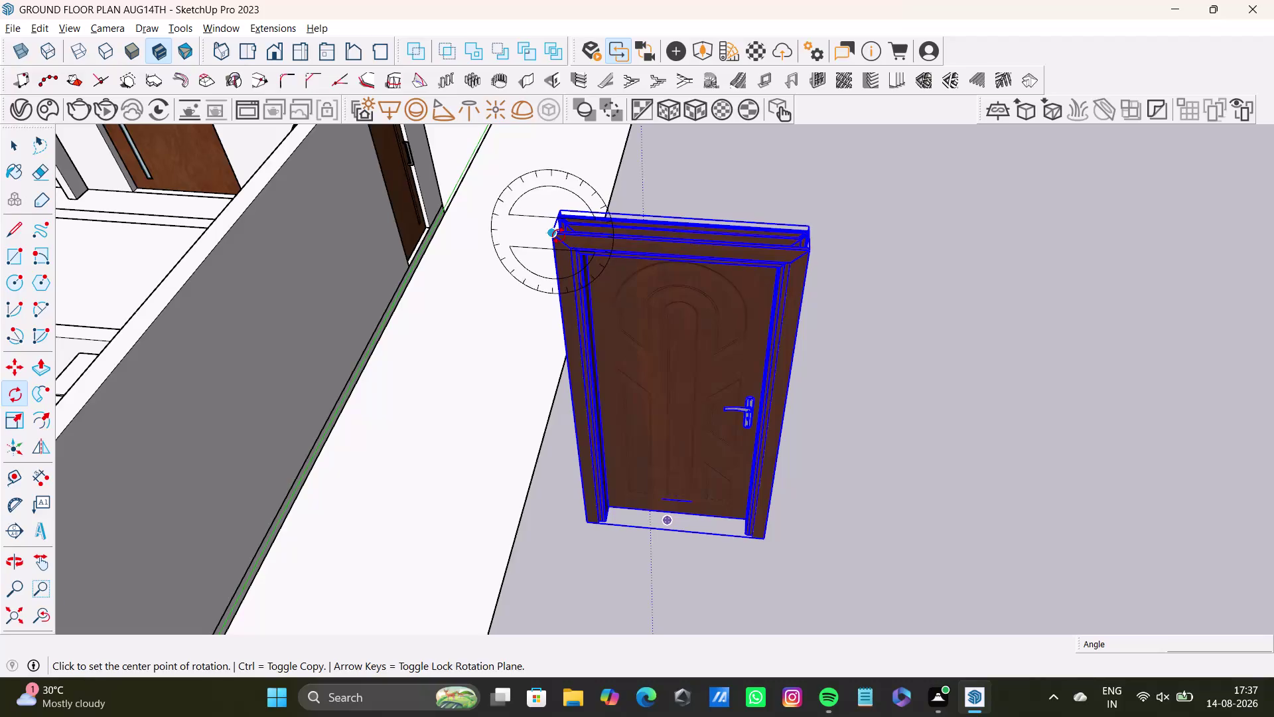
Rotate the wooden door about its corner on a flat plane to a new facing.
key(Up)
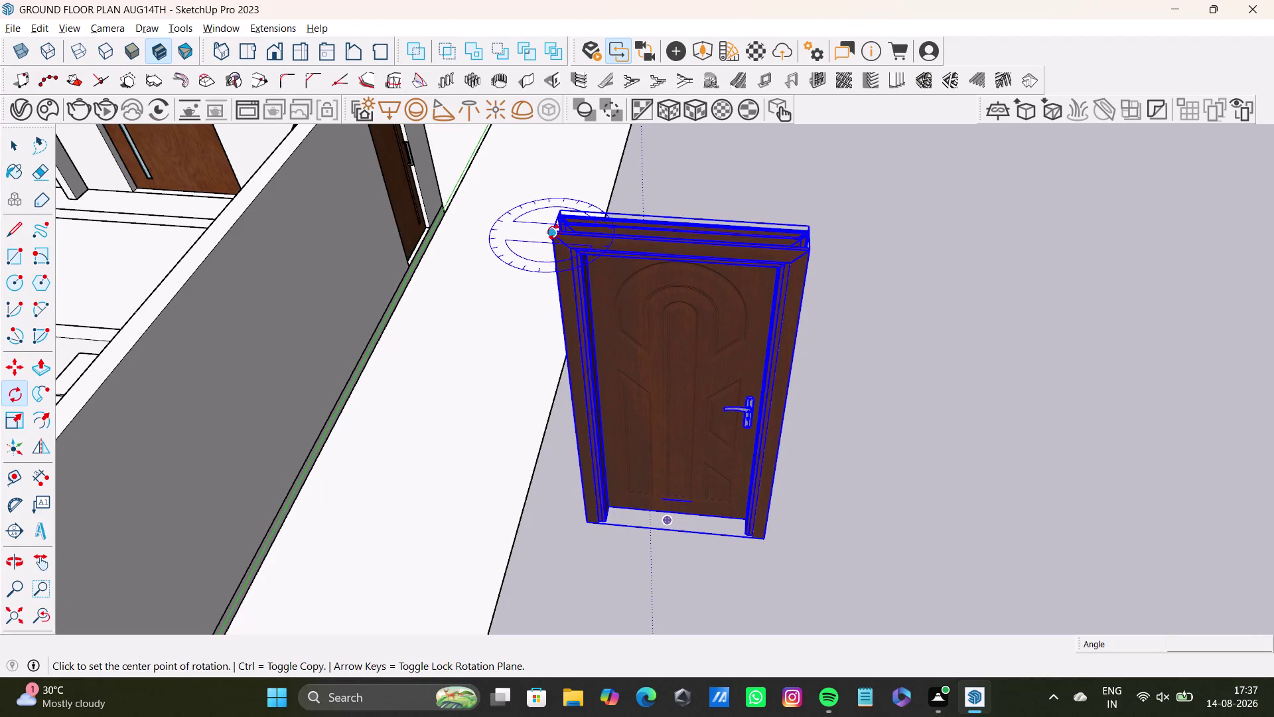
click(554, 232)
click(808, 247)
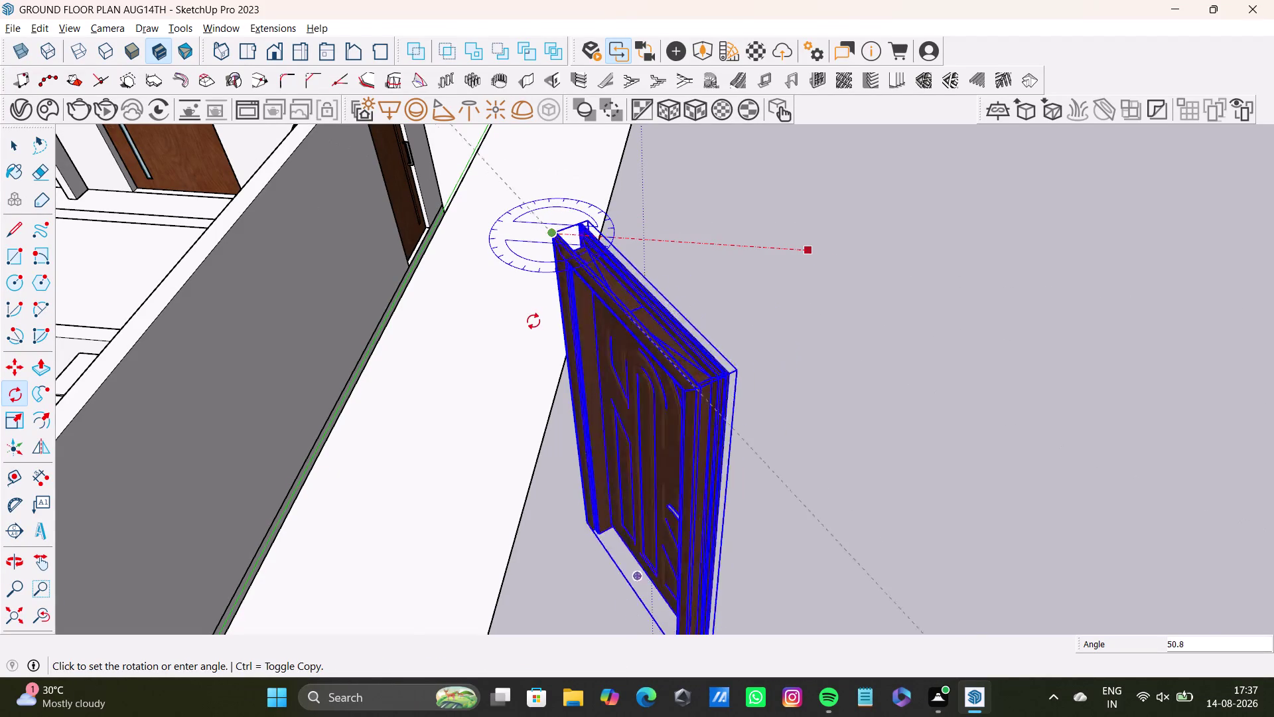
click(523, 321)
key(space)
Move the door so it stands just outside the house's front wall.
scroll(down, 3)
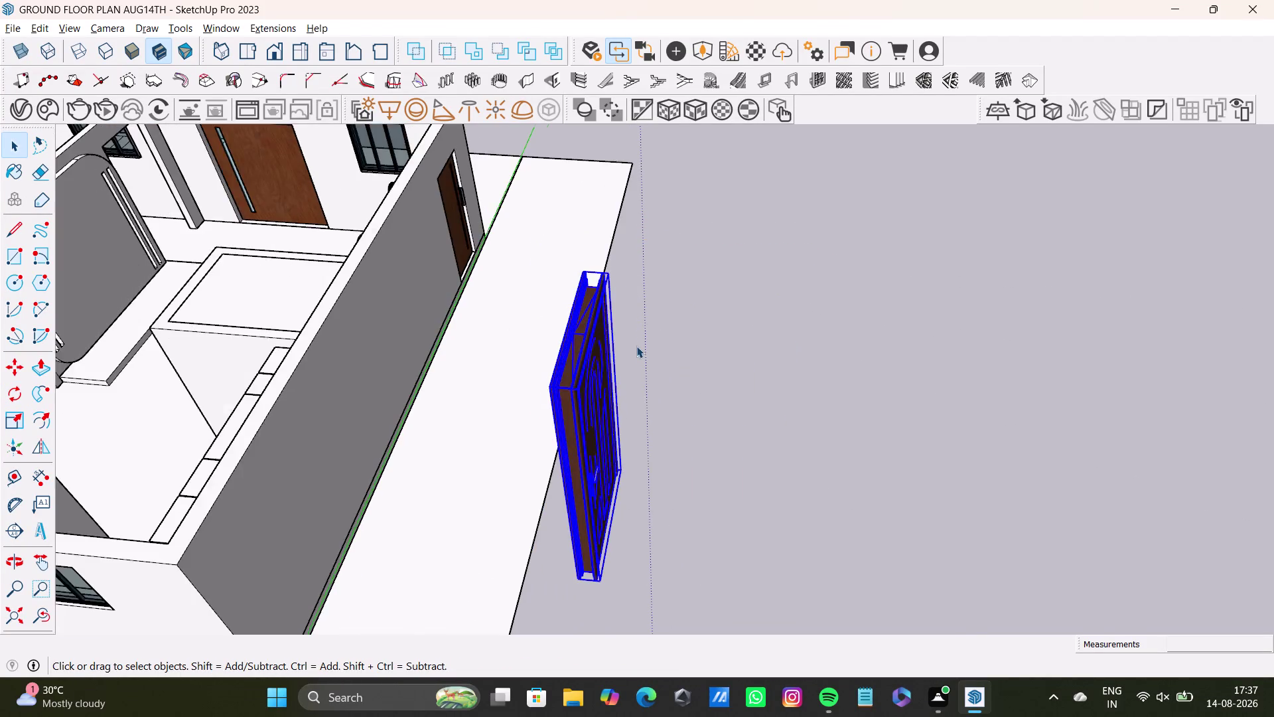
scroll(down, 3)
middle_drag(671, 376, 745, 336)
middle_drag(743, 355, 432, 319)
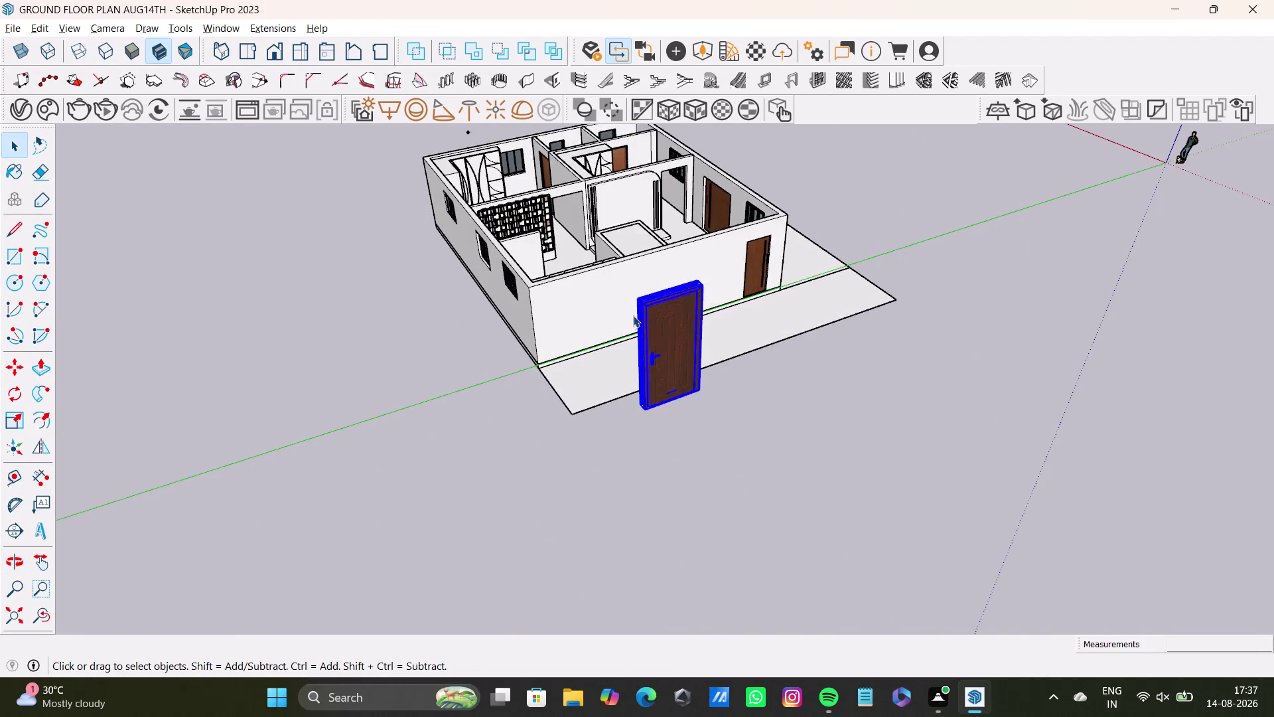
scroll(up, 3)
middle_drag(748, 340, 641, 385)
key(m)
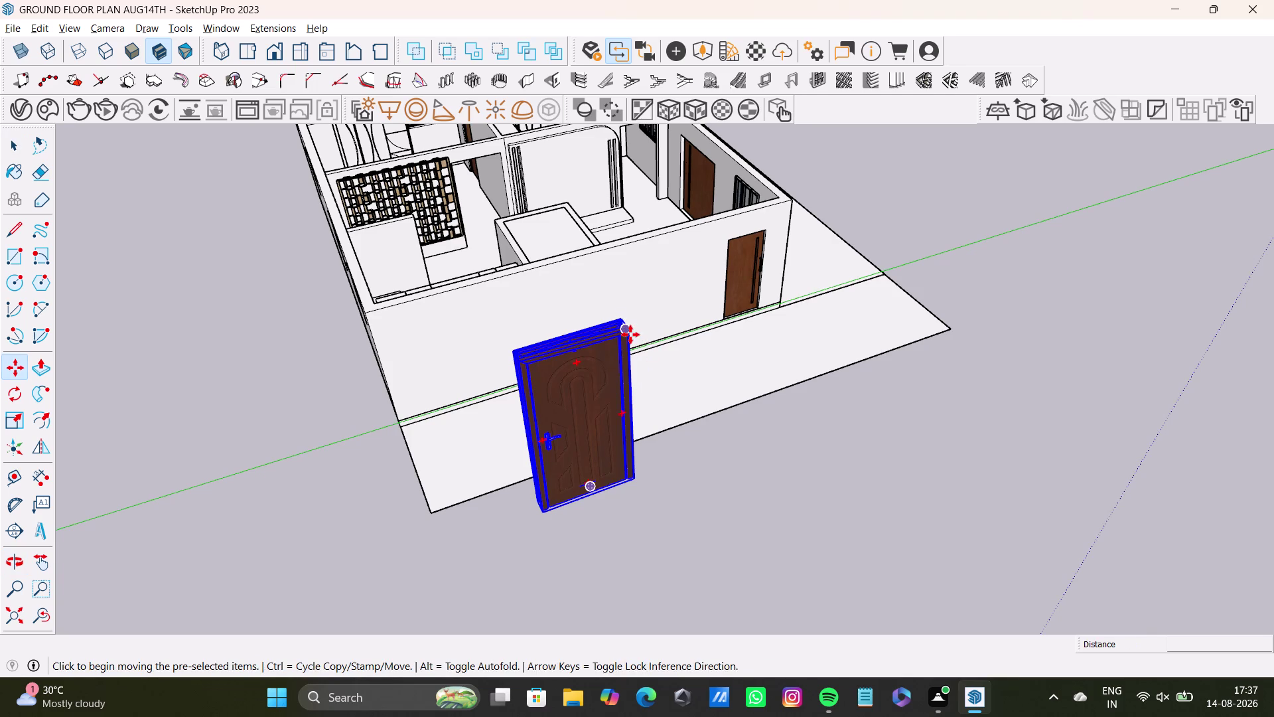
click(631, 334)
drag(631, 330, 590, 312)
Undo the last slide, view the door from the front, and open the component.
key(ctrl+z)
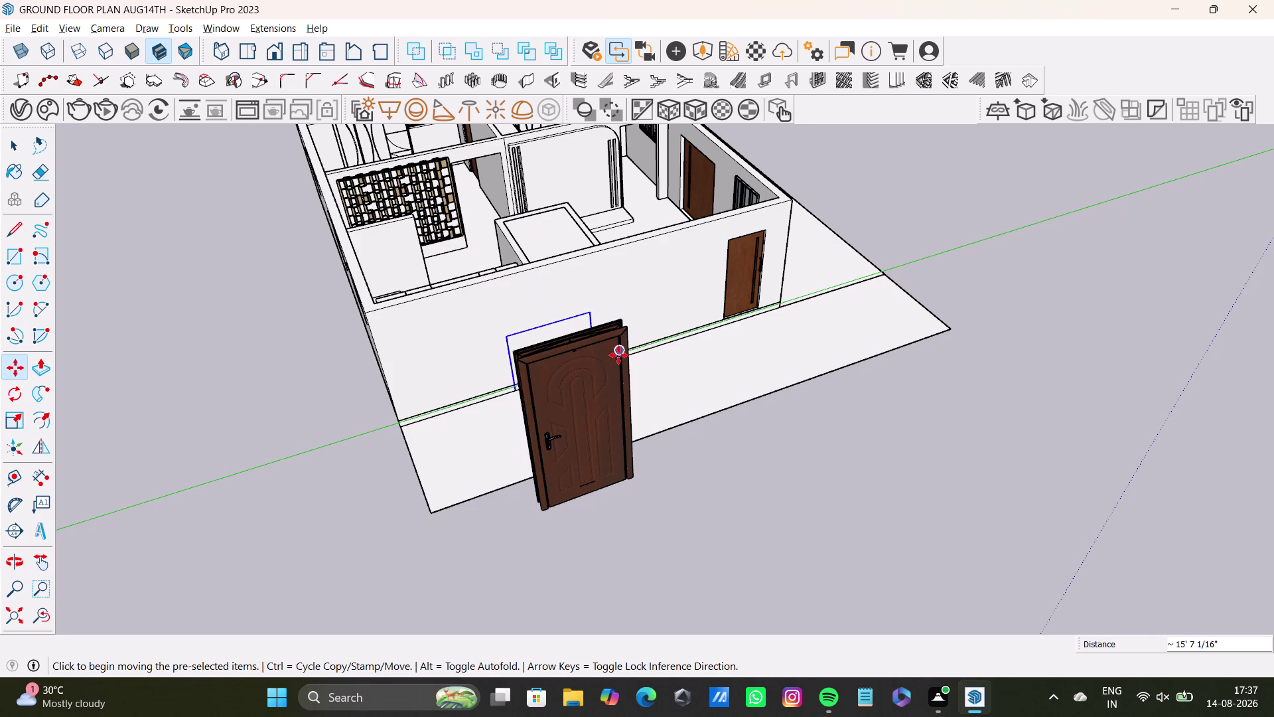
middle_drag(727, 466, 795, 462)
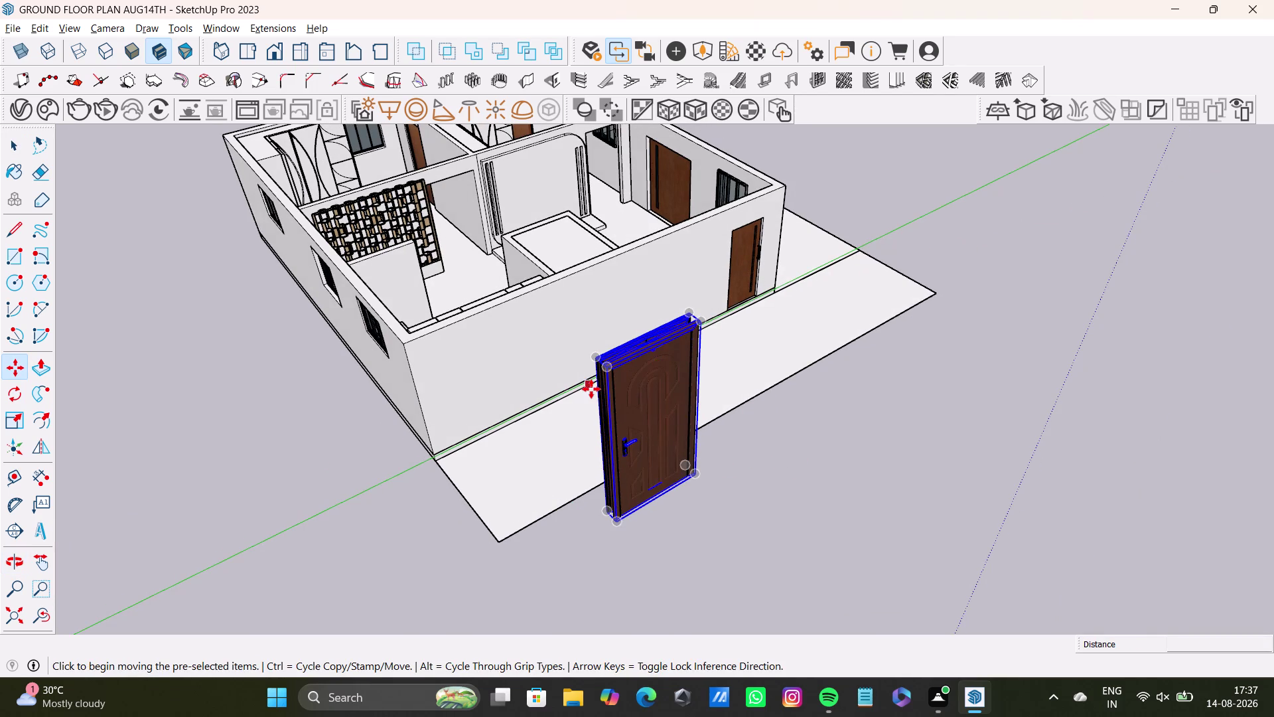
key(space)
double_click(665, 416)
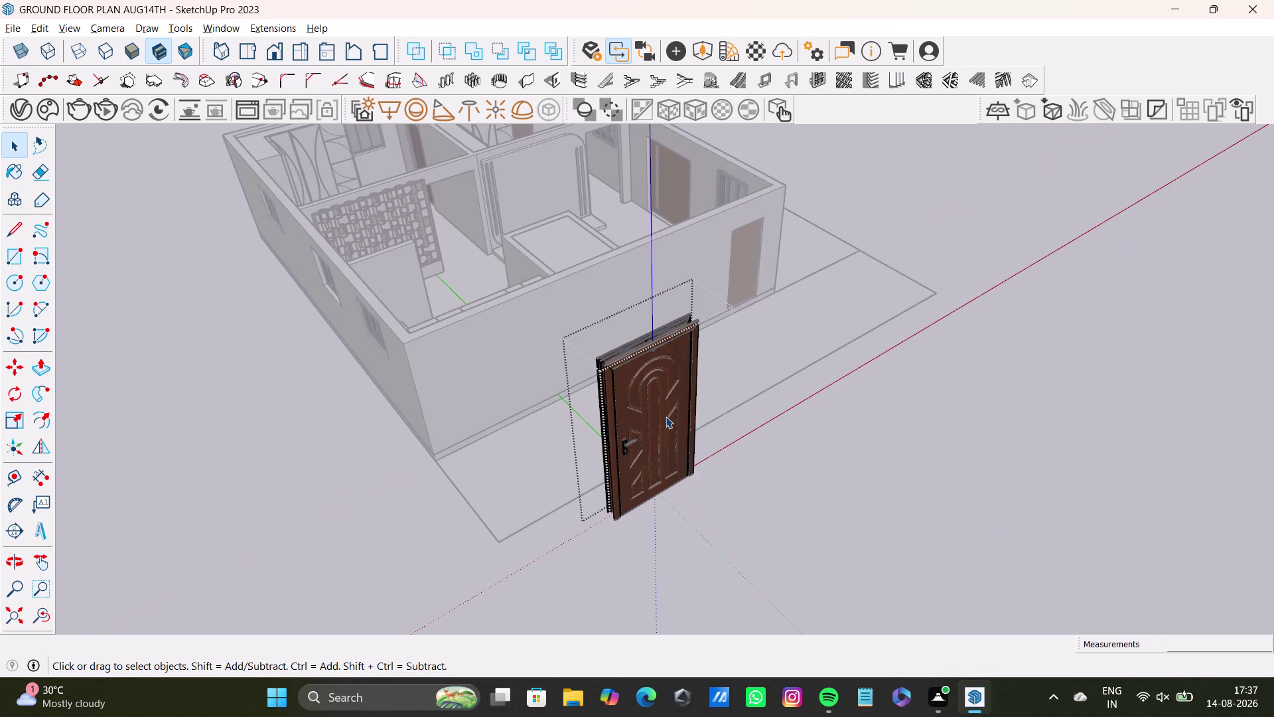
Exit the door component and select the whole door.
click(666, 416)
click(900, 433)
key(space)
middle_drag(670, 412, 729, 432)
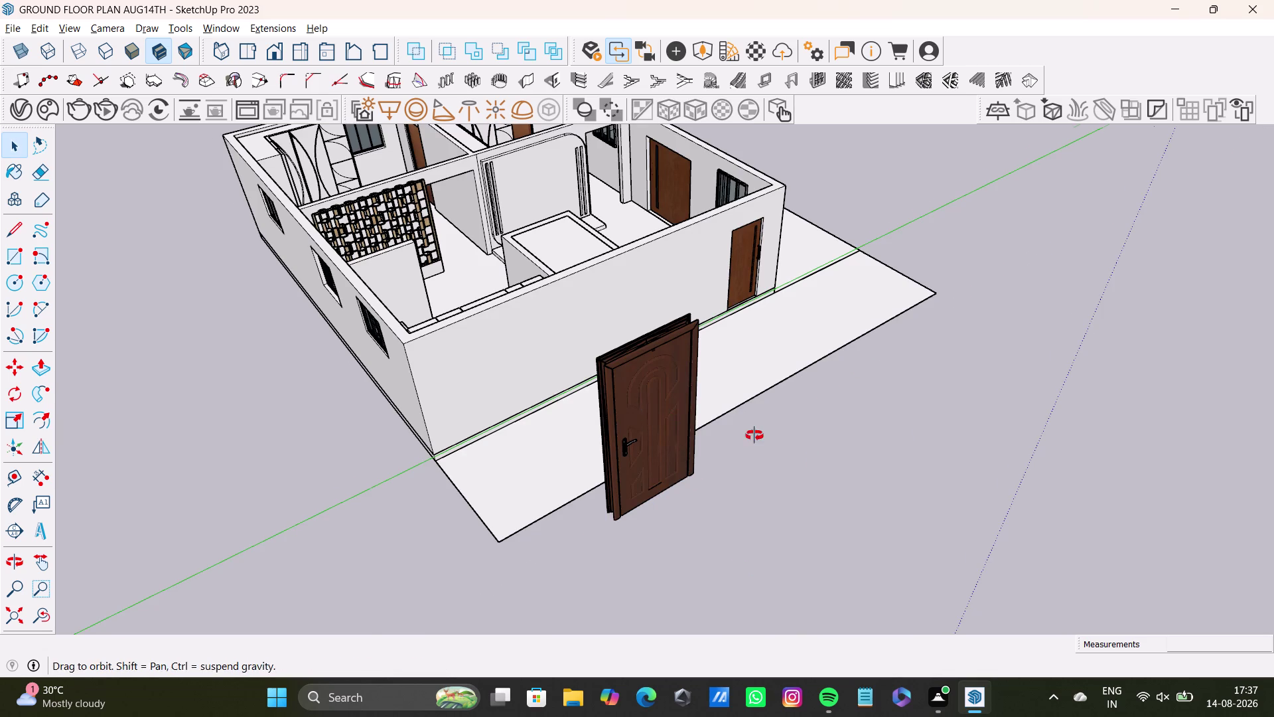
middle_drag(730, 431, 755, 435)
drag(700, 358, 769, 514)
click(747, 462)
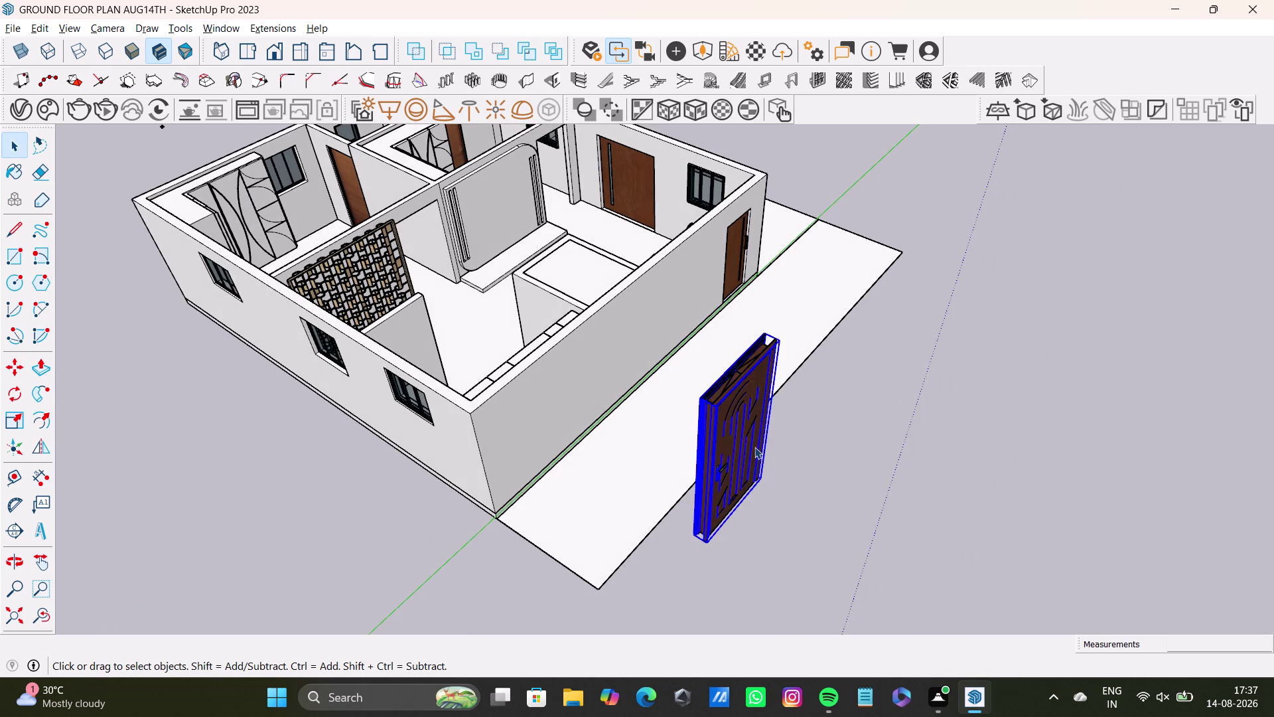
Copy the door into the interior opening beside the curved feature wall.
key(m)
middle_drag(805, 449, 580, 464)
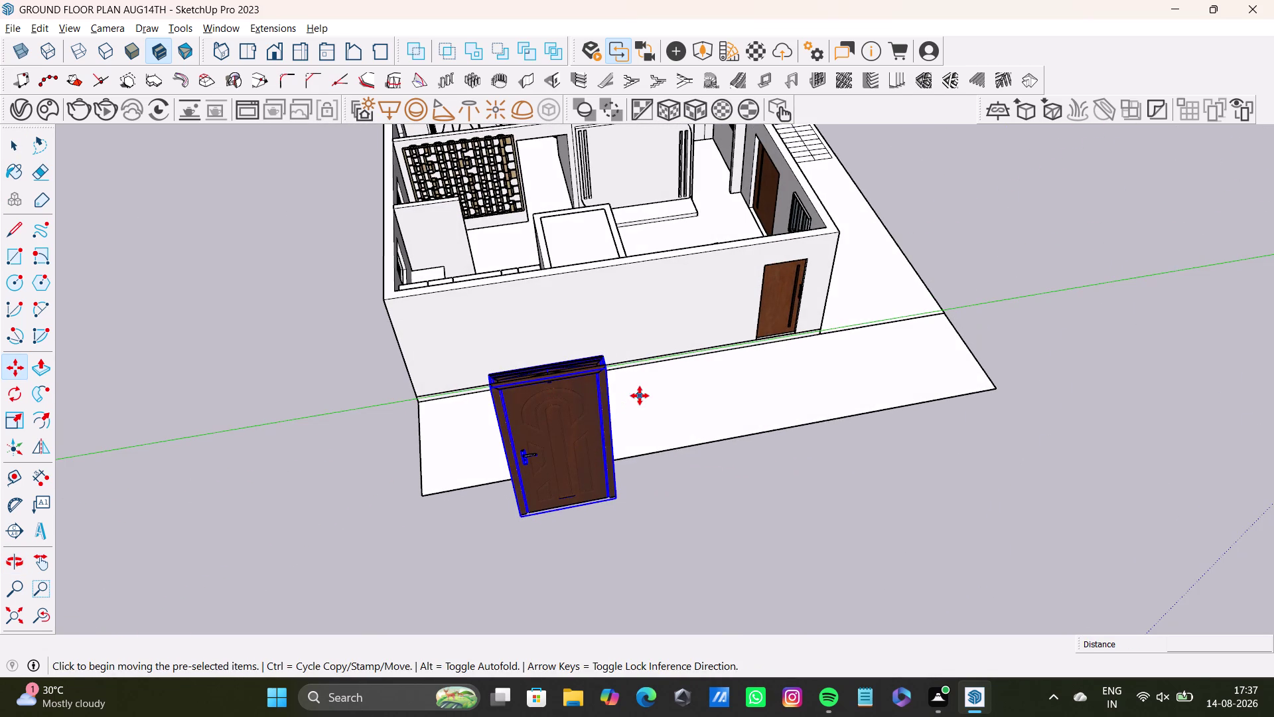
click(610, 371)
scroll(up, 3)
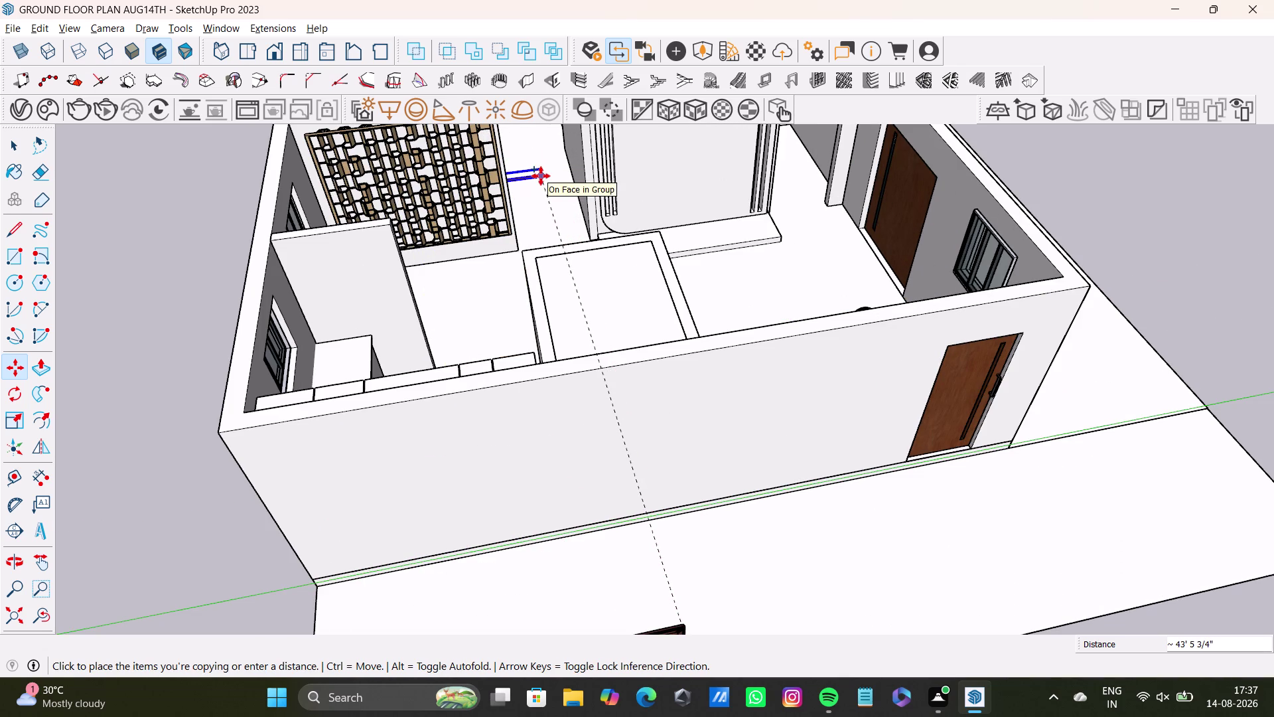
scroll(down, 3)
middle_drag(580, 199, 621, 430)
scroll(up, 3)
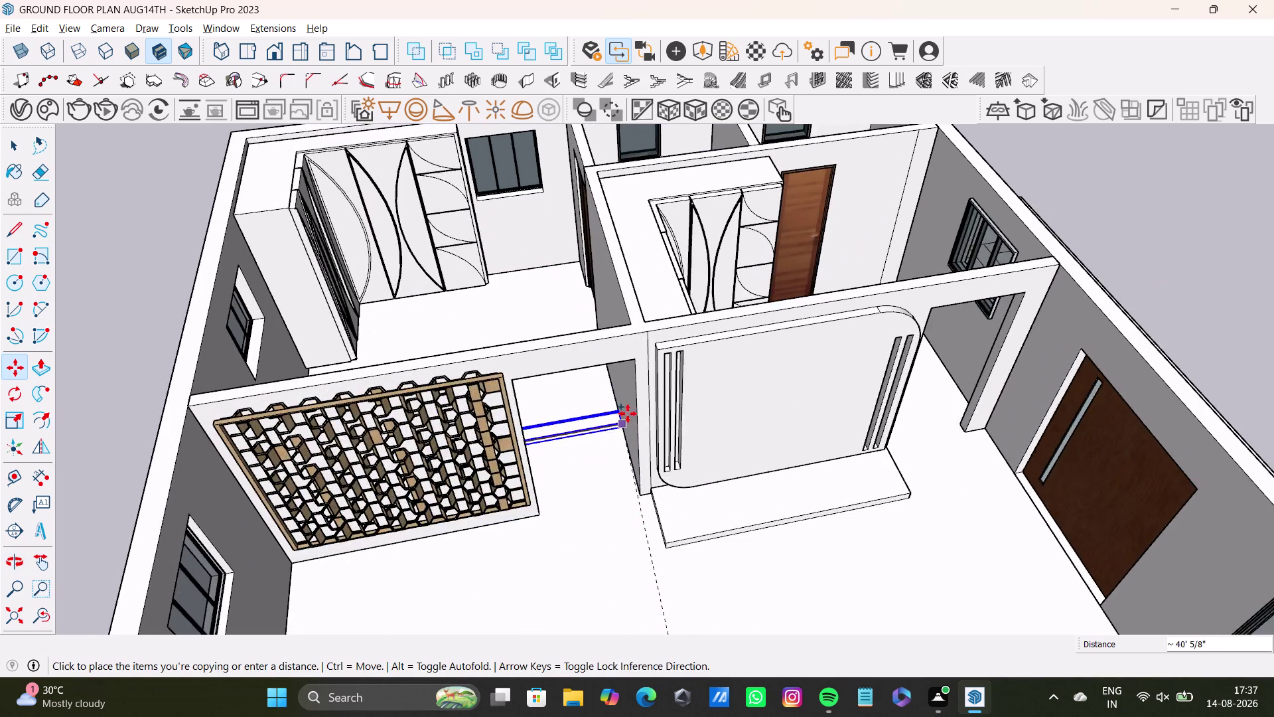
scroll(up, 3)
middle_drag(639, 366, 631, 262)
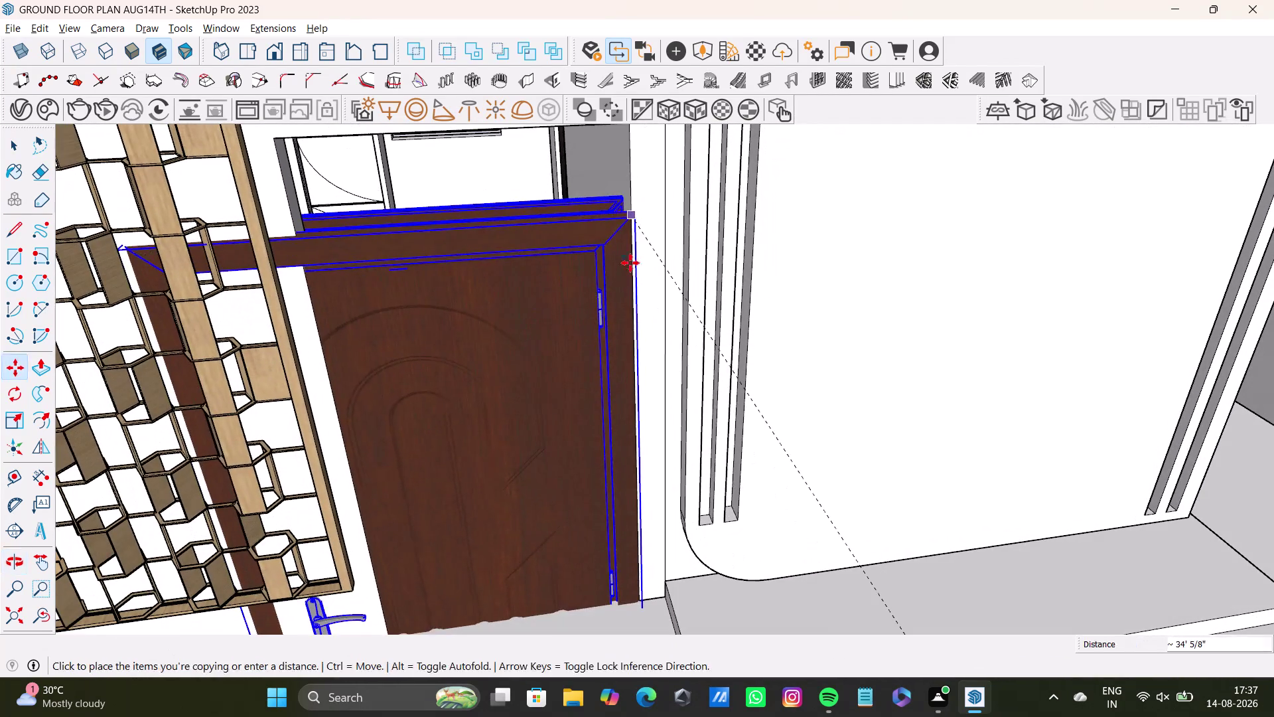
scroll(down, 3)
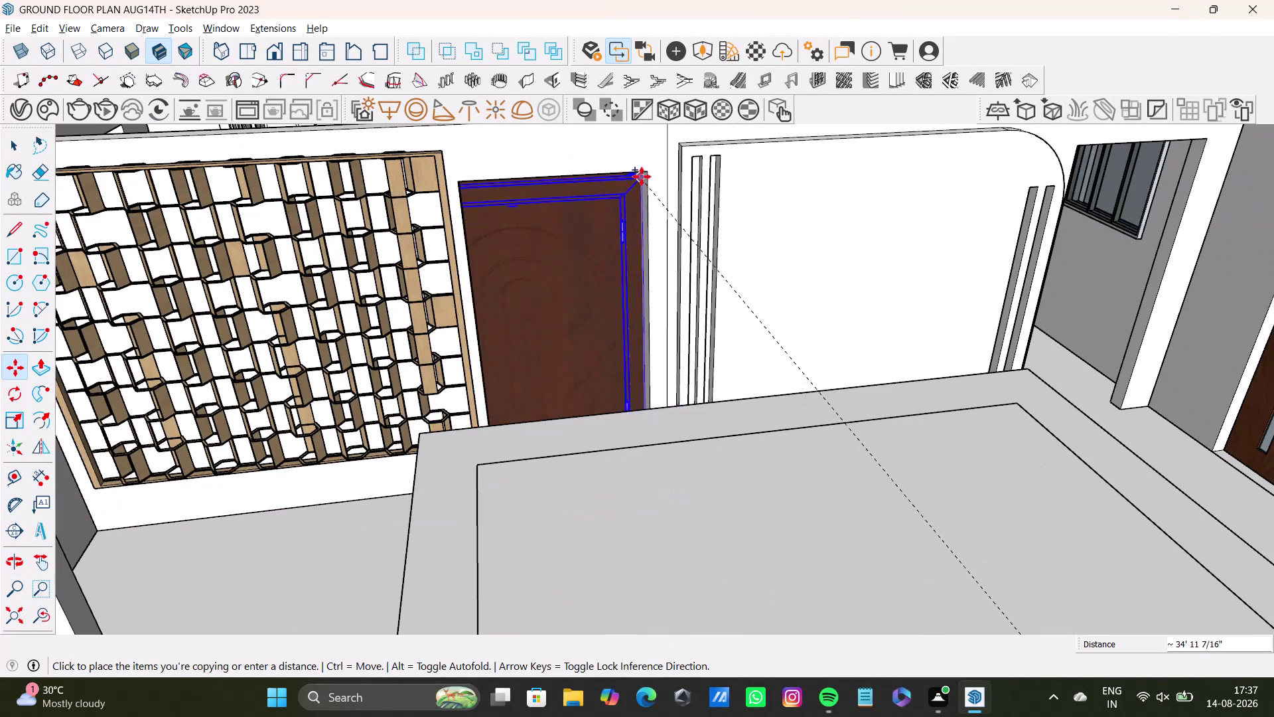
click(645, 175)
middle_drag(677, 278, 627, 363)
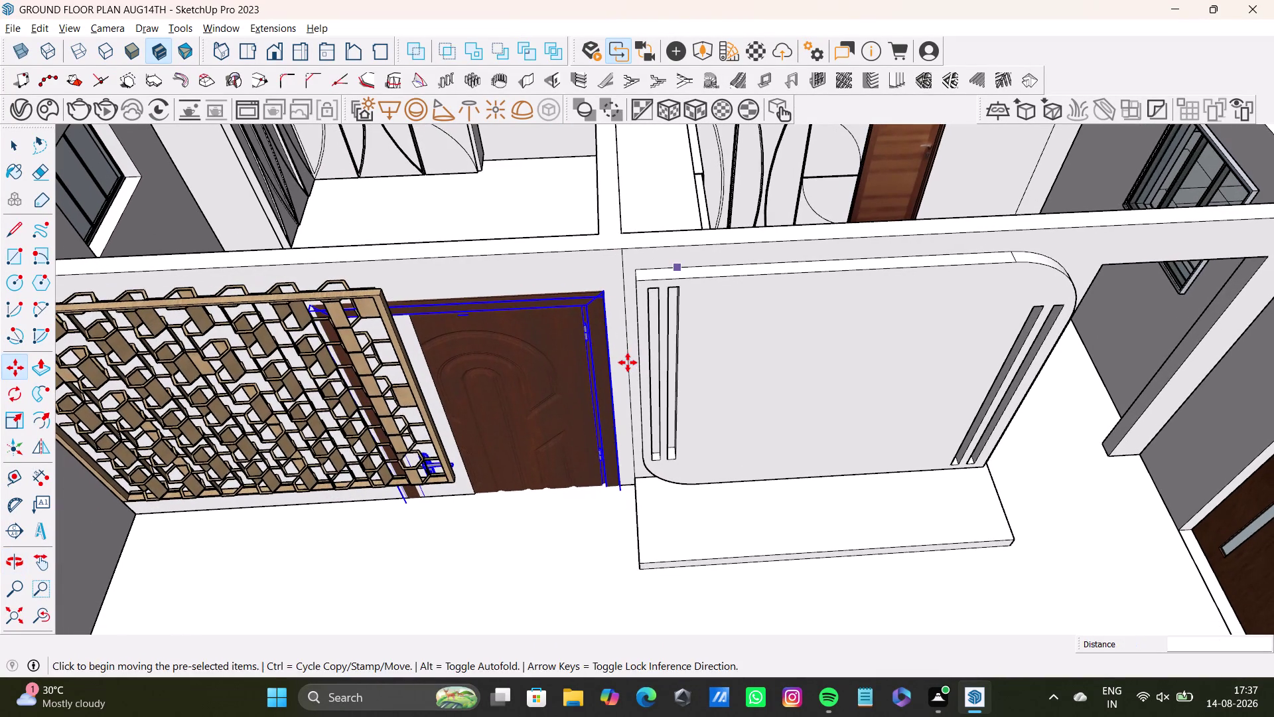
Scale the copied door down and reduce its height to suit the opening.
key(s)
drag(311, 309, 501, 341)
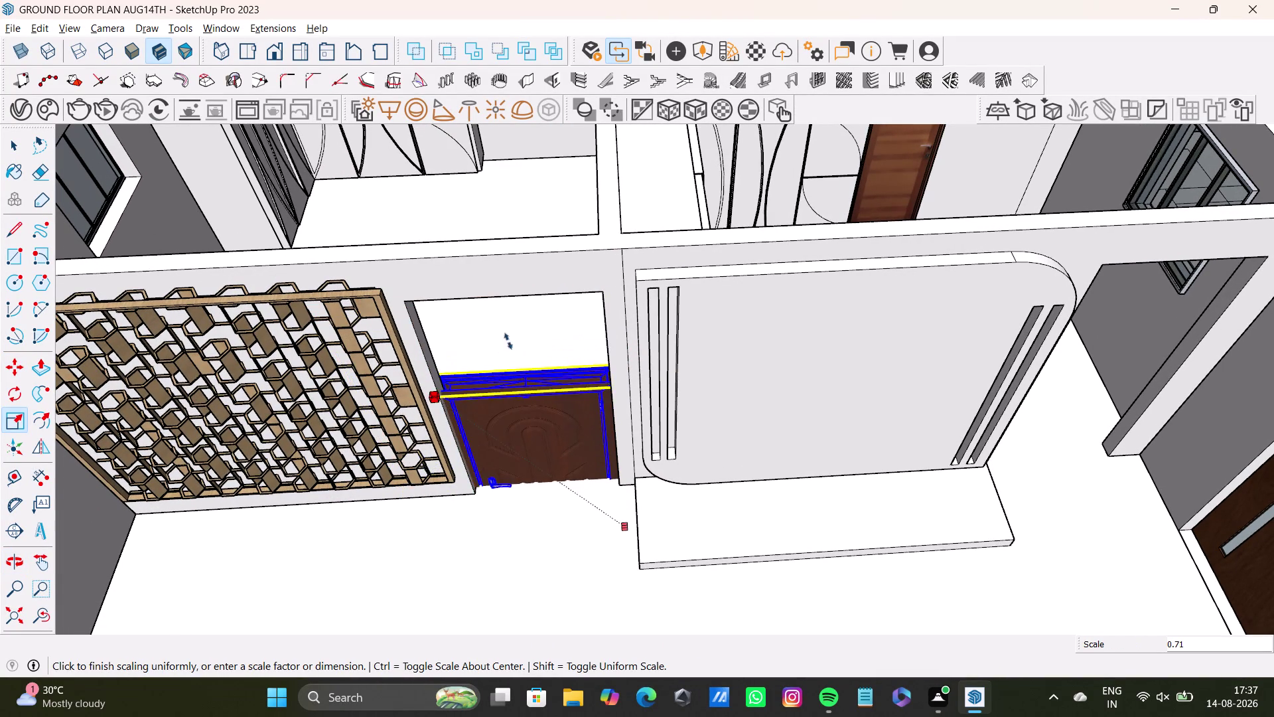
drag(501, 341, 533, 353)
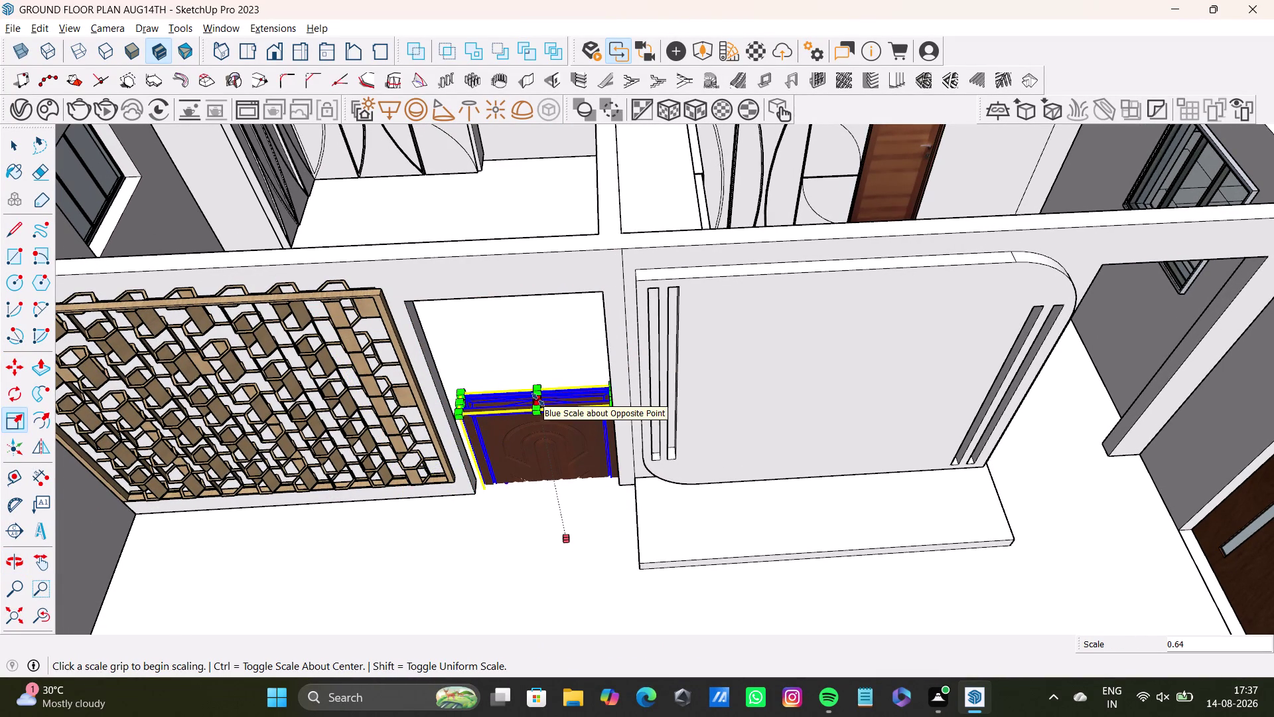
Move the scaled door up and seat it within the interior doorway.
key(m)
middle_drag(613, 432, 628, 433)
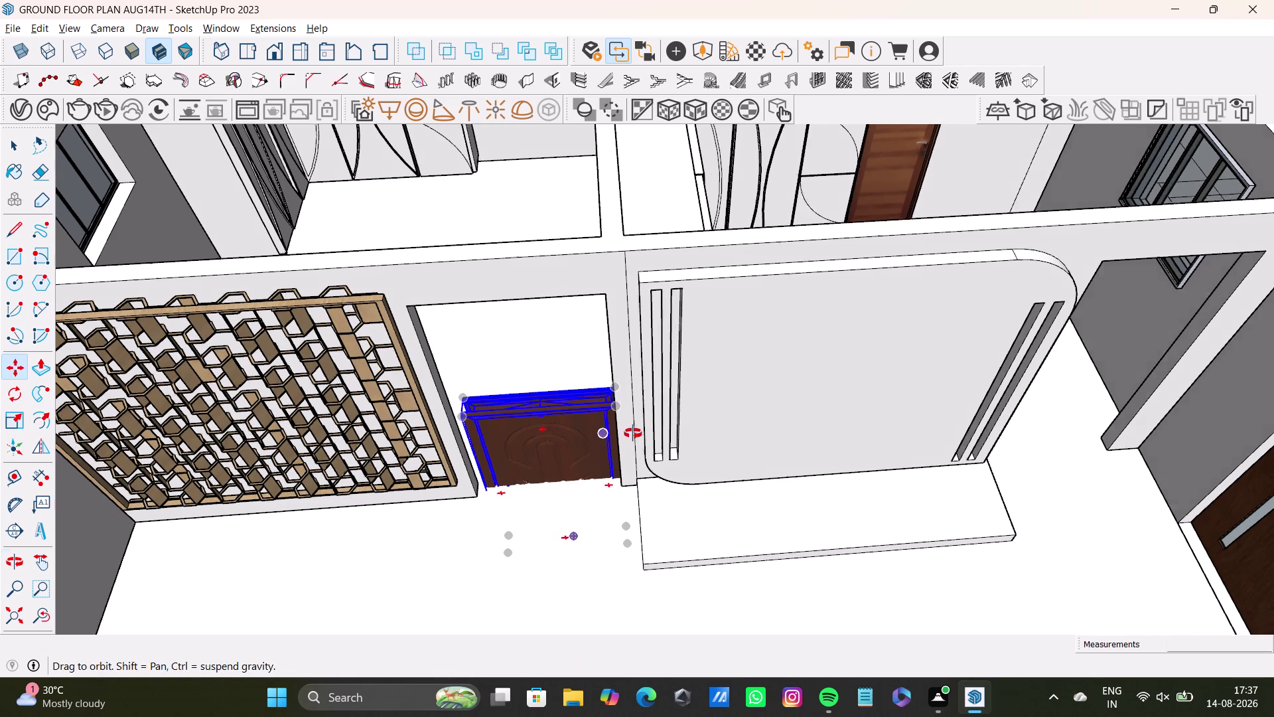
middle_drag(629, 433, 636, 433)
drag(615, 408, 567, 282)
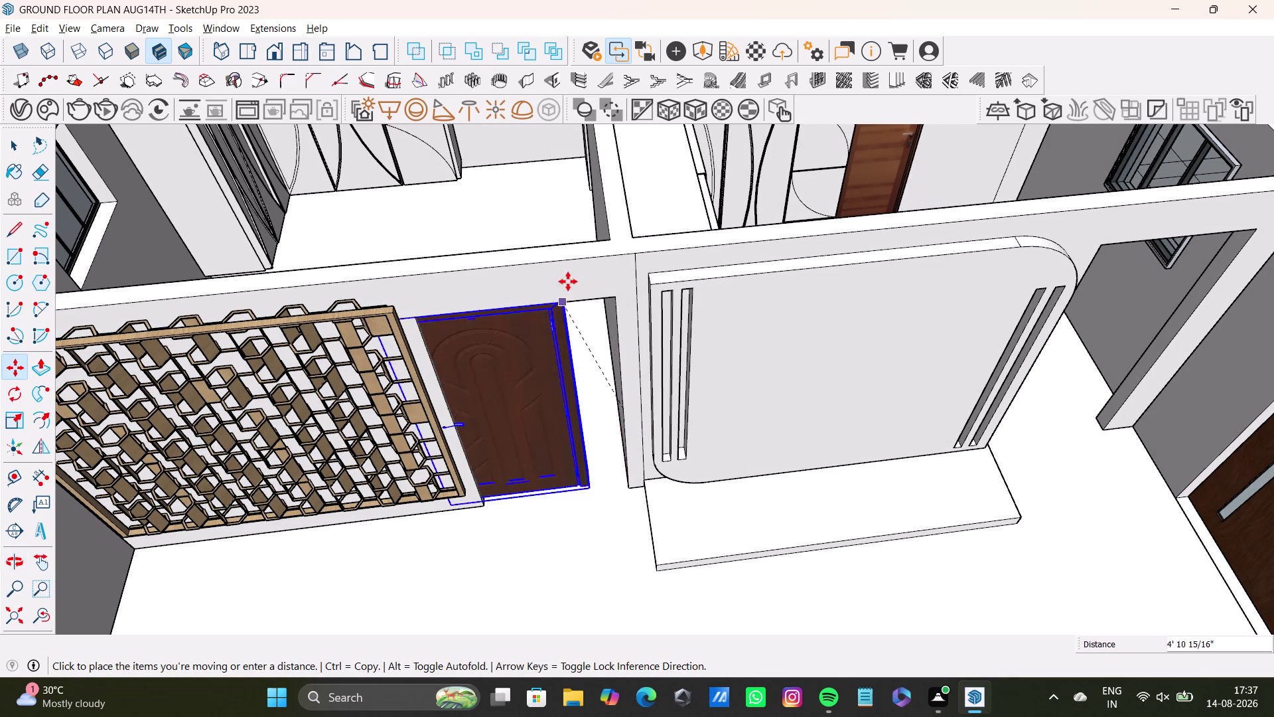
drag(567, 283, 611, 297)
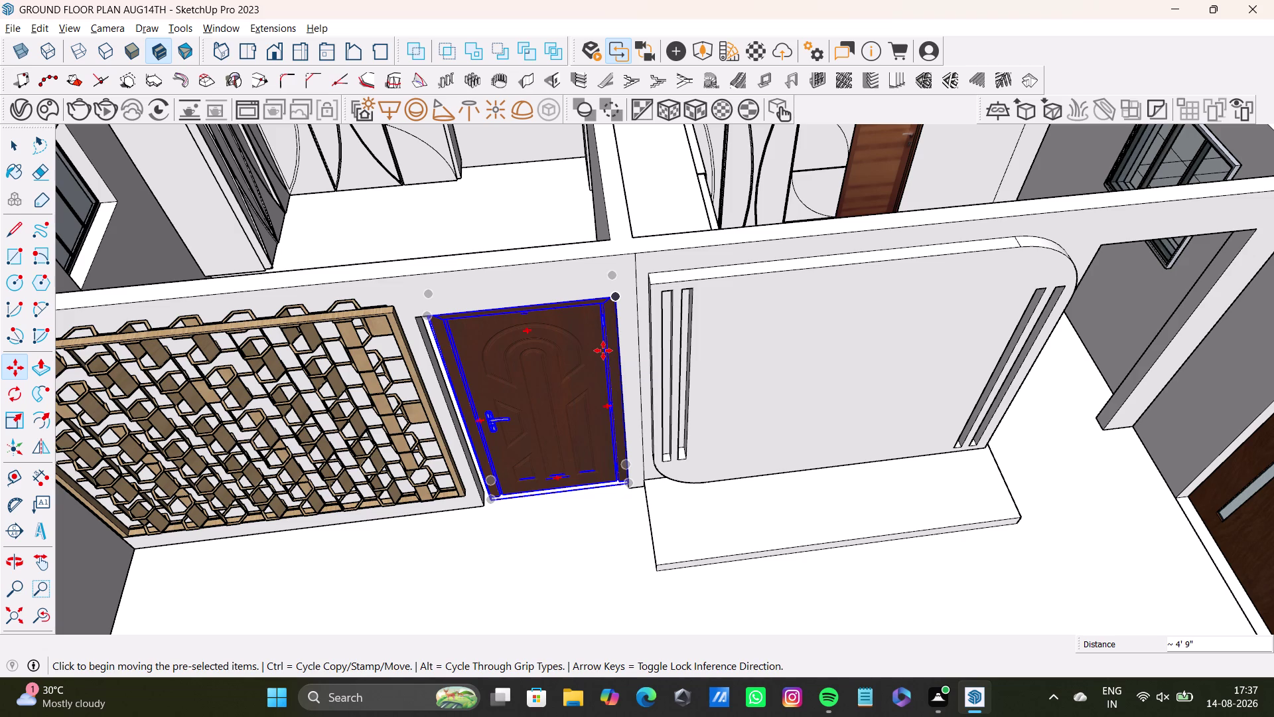
scroll(down, 3)
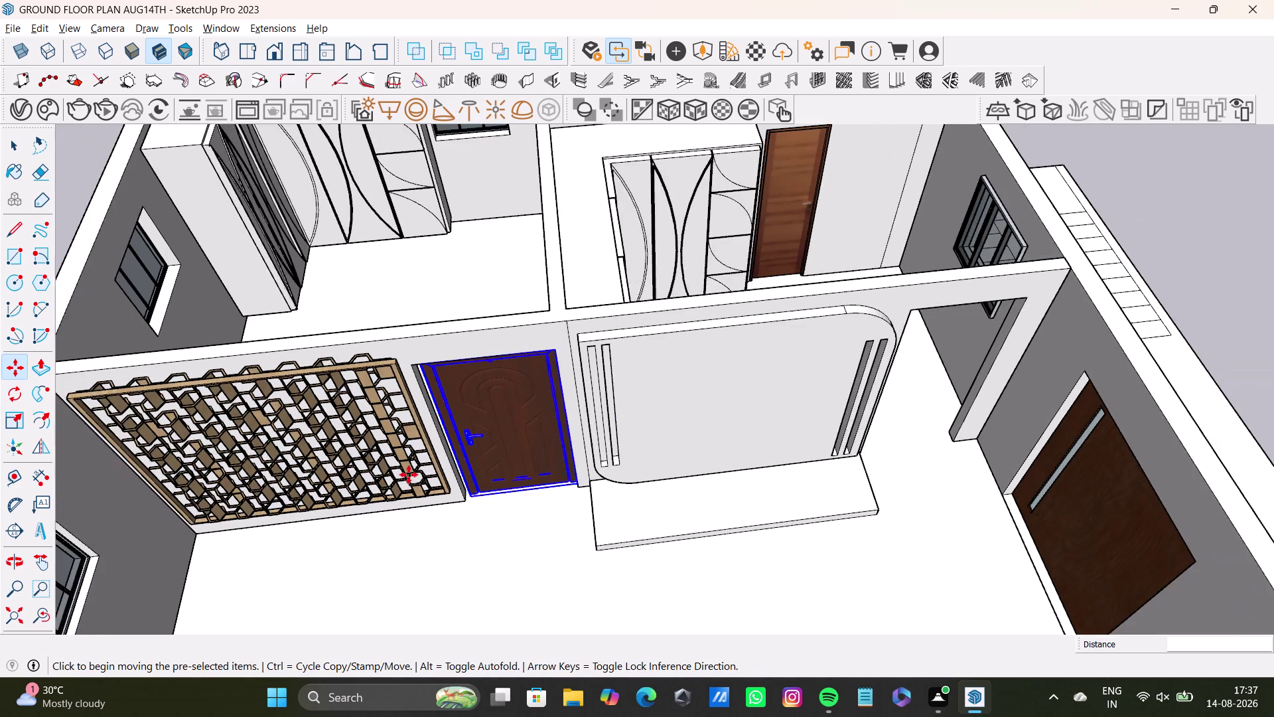
Inspect the door's edges and gap, then nudge it slightly into alignment.
scroll(down, 3)
middle_drag(418, 454, 485, 352)
scroll(up, 3)
middle_drag(460, 398, 424, 508)
scroll(up, 3)
scroll(down, 3)
middle_drag(416, 343, 401, 248)
middle_drag(401, 249, 413, 339)
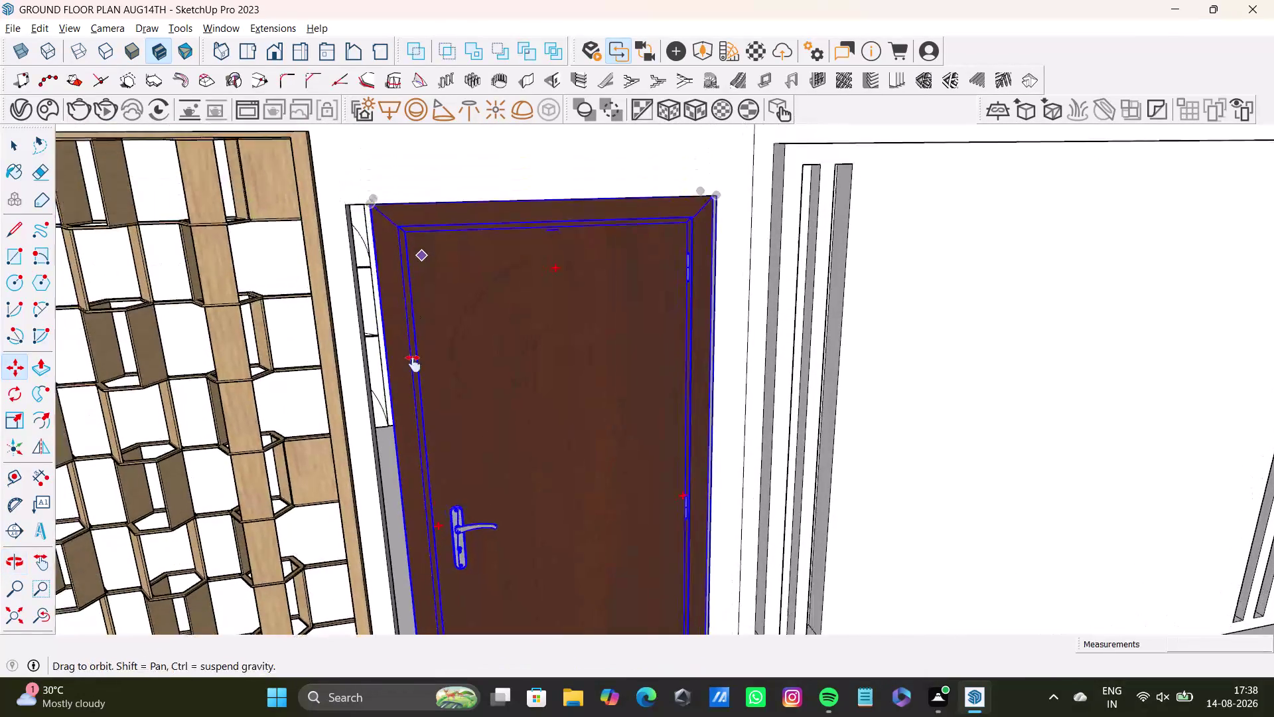
middle_drag(413, 339, 414, 386)
middle_drag(448, 356, 490, 300)
click(452, 195)
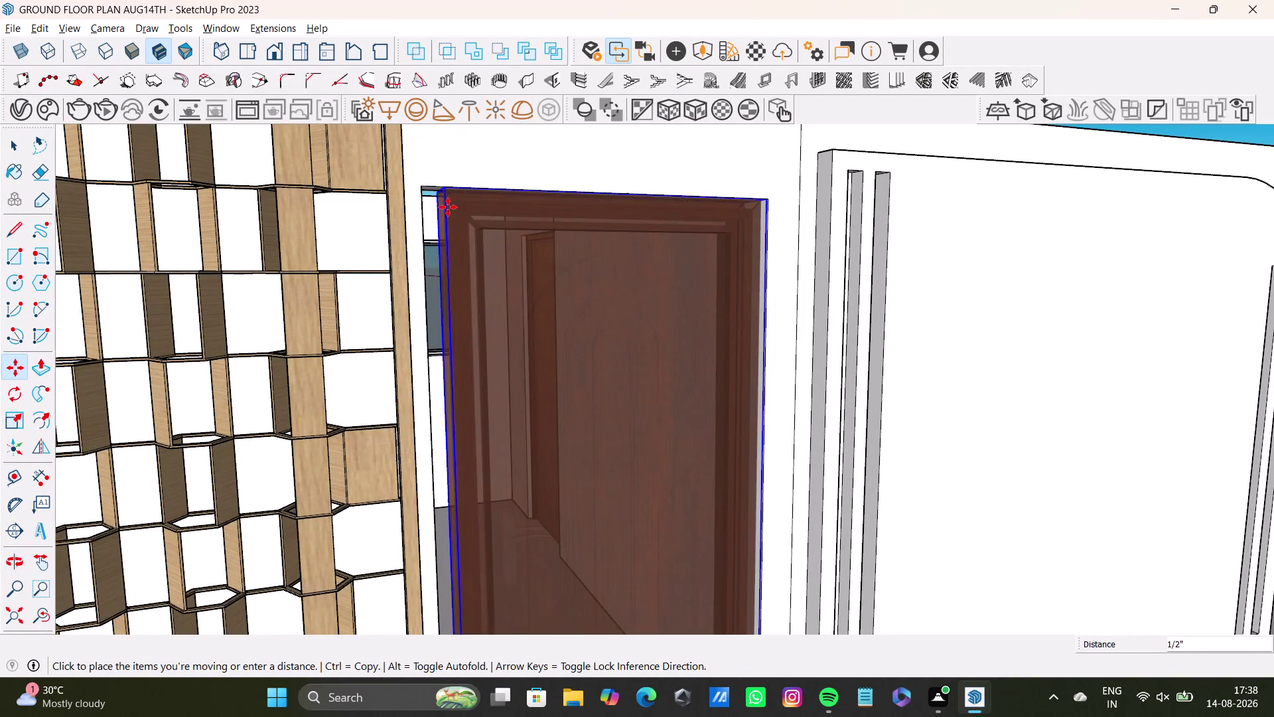
click(452, 202)
Scale the door's width until it meets the sides of the opening.
middle_drag(648, 376, 626, 434)
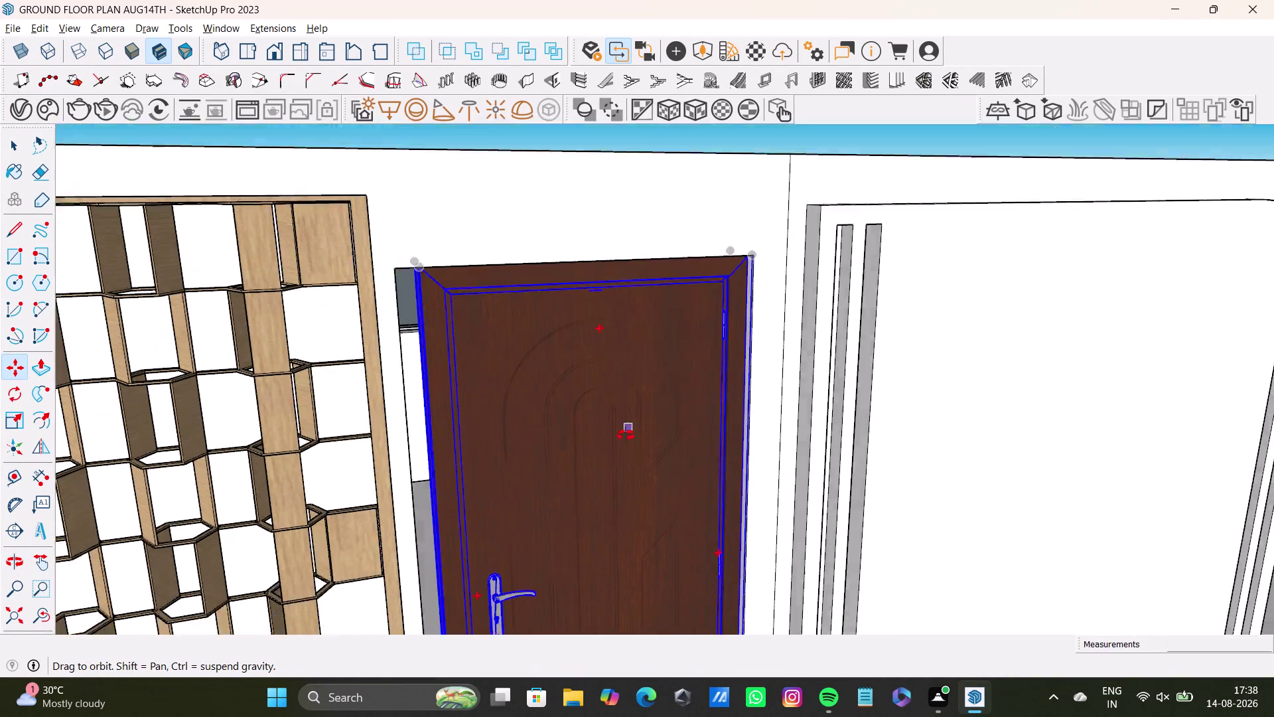
middle_drag(626, 435, 611, 337)
middle_drag(519, 433, 536, 349)
scroll(up, 3)
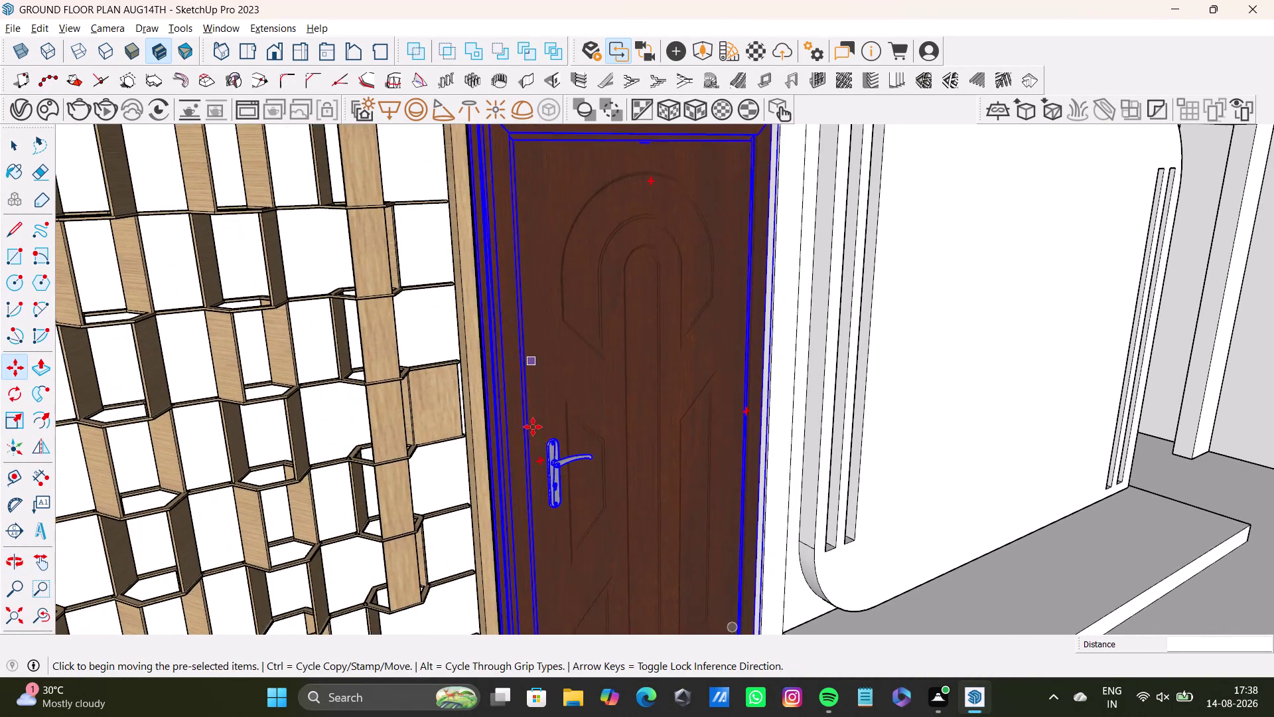
scroll(up, 3)
middle_drag(539, 415, 516, 423)
key(s)
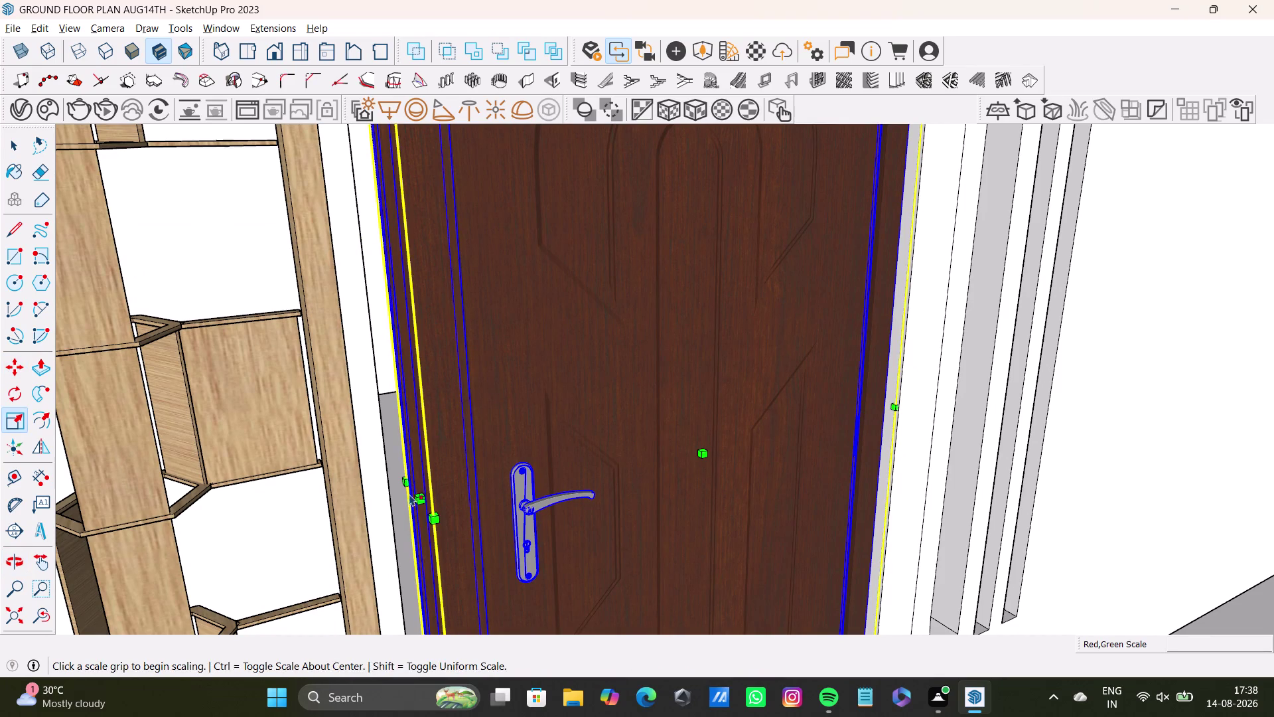
drag(417, 499, 387, 503)
scroll(down, 3)
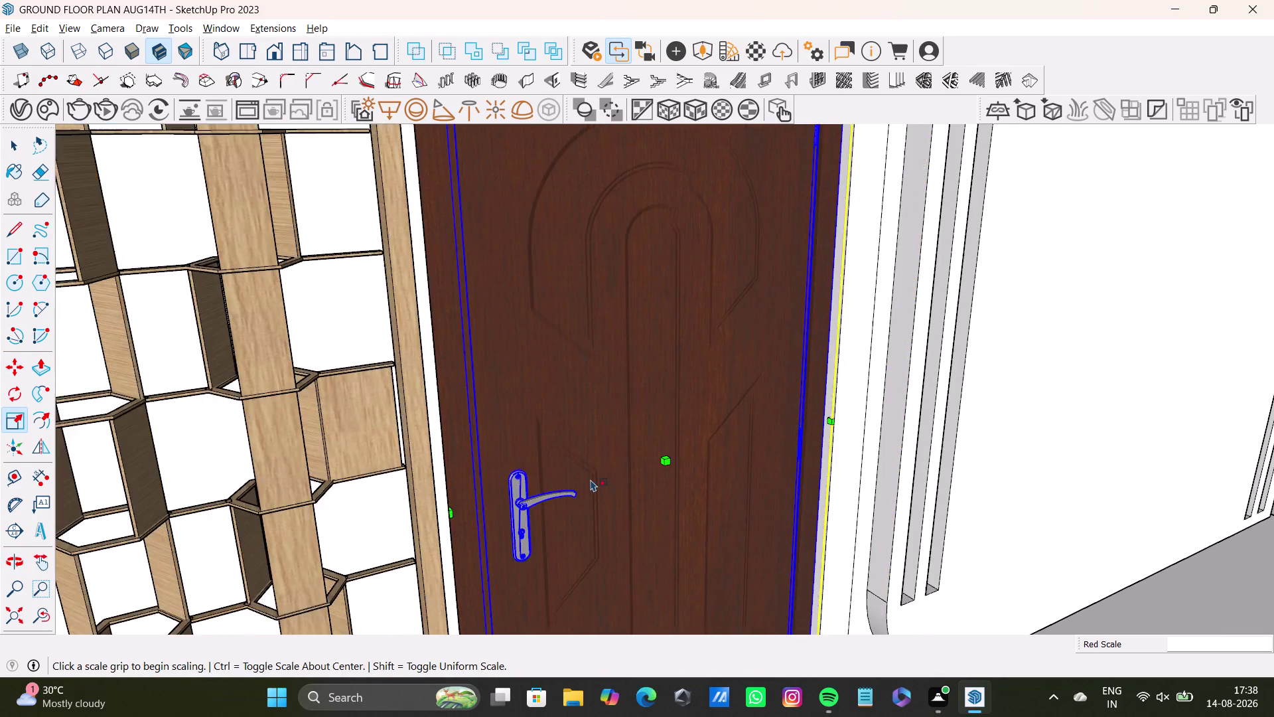
scroll(down, 3)
drag(630, 471, 628, 470)
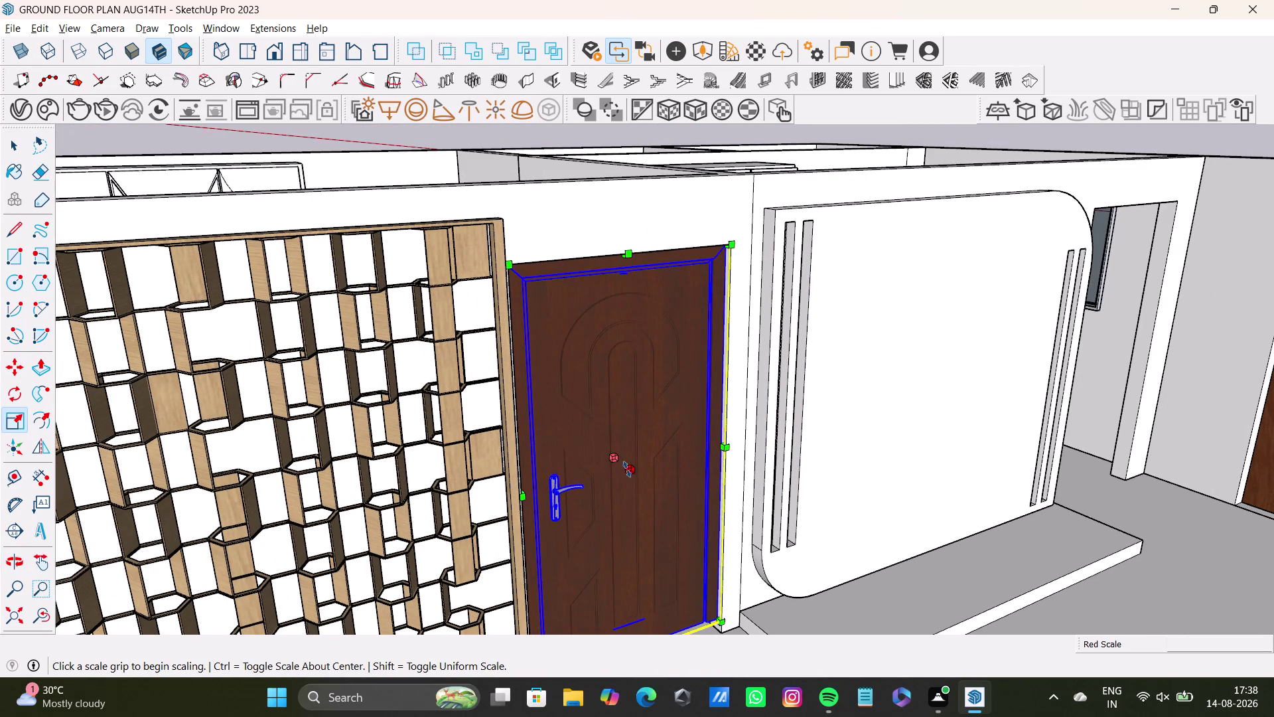
drag(627, 470, 624, 466)
key(space)
scroll(down, 3)
middle_drag(614, 496, 561, 524)
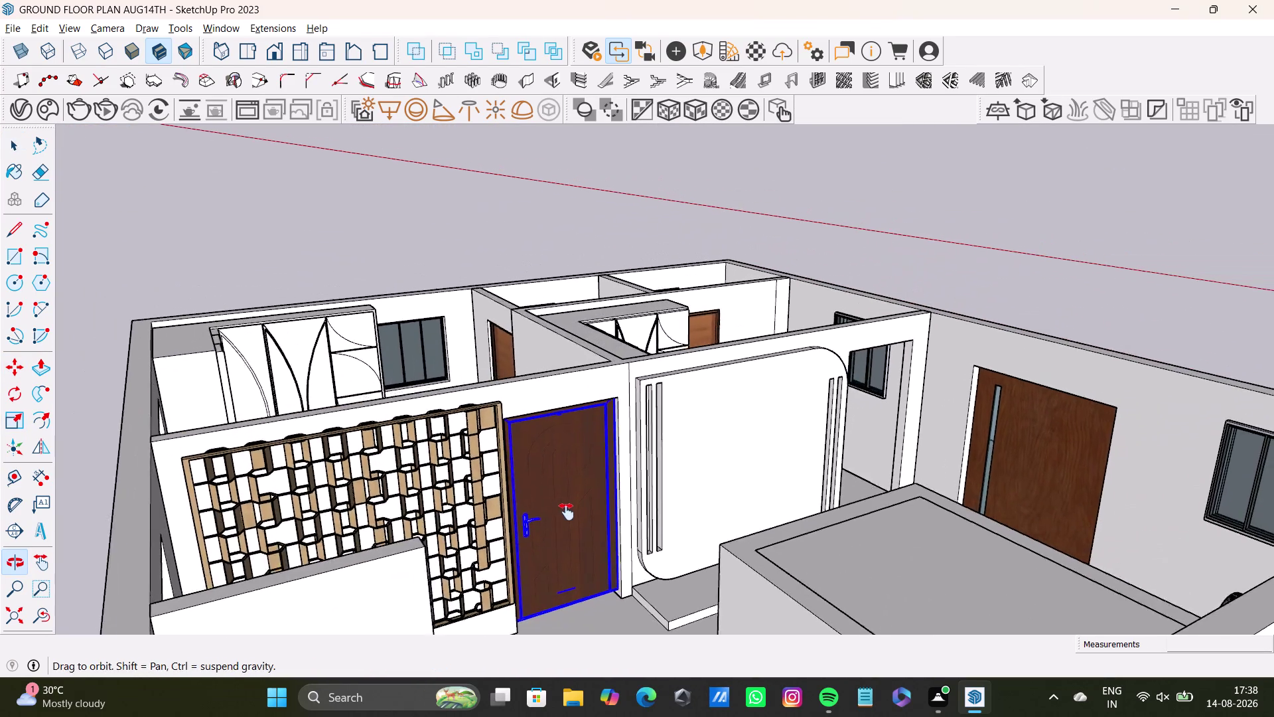
Orbit and zoom around the door's base to inspect the gap above the floor.
middle_drag(561, 525, 575, 466)
scroll(up, 3)
middle_drag(616, 537, 611, 418)
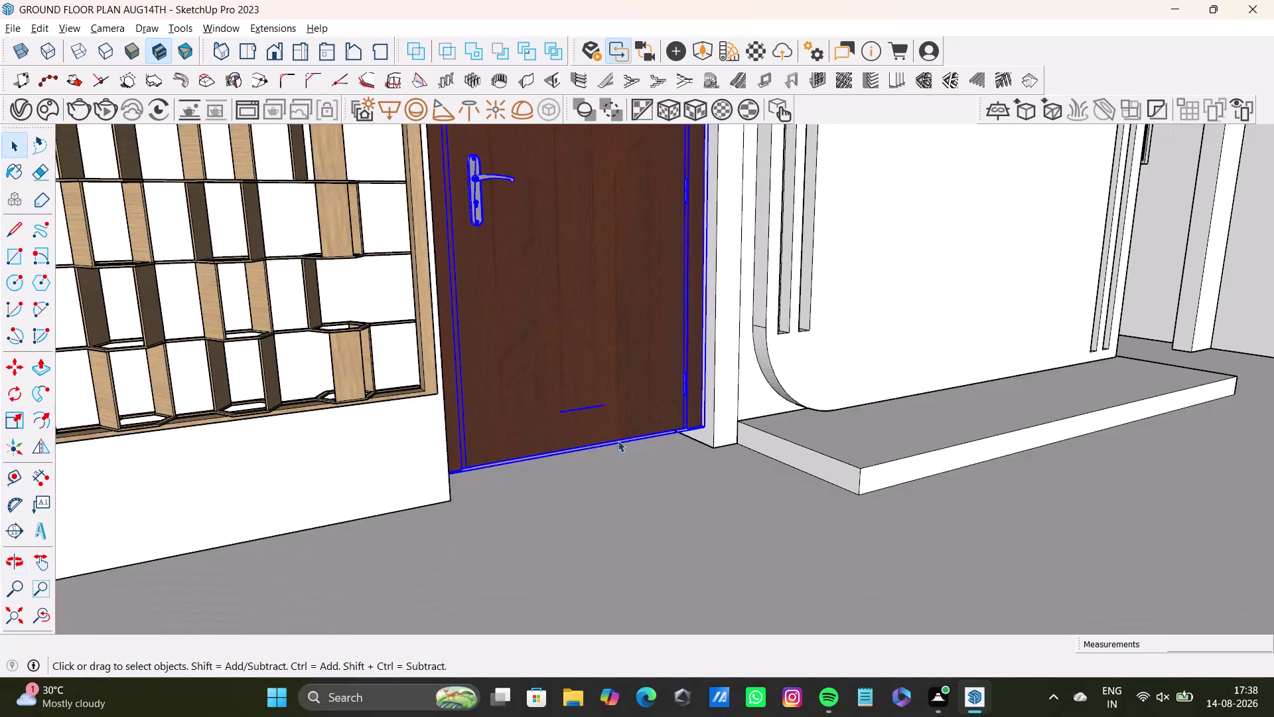
middle_drag(618, 437, 611, 432)
middle_drag(611, 410, 604, 417)
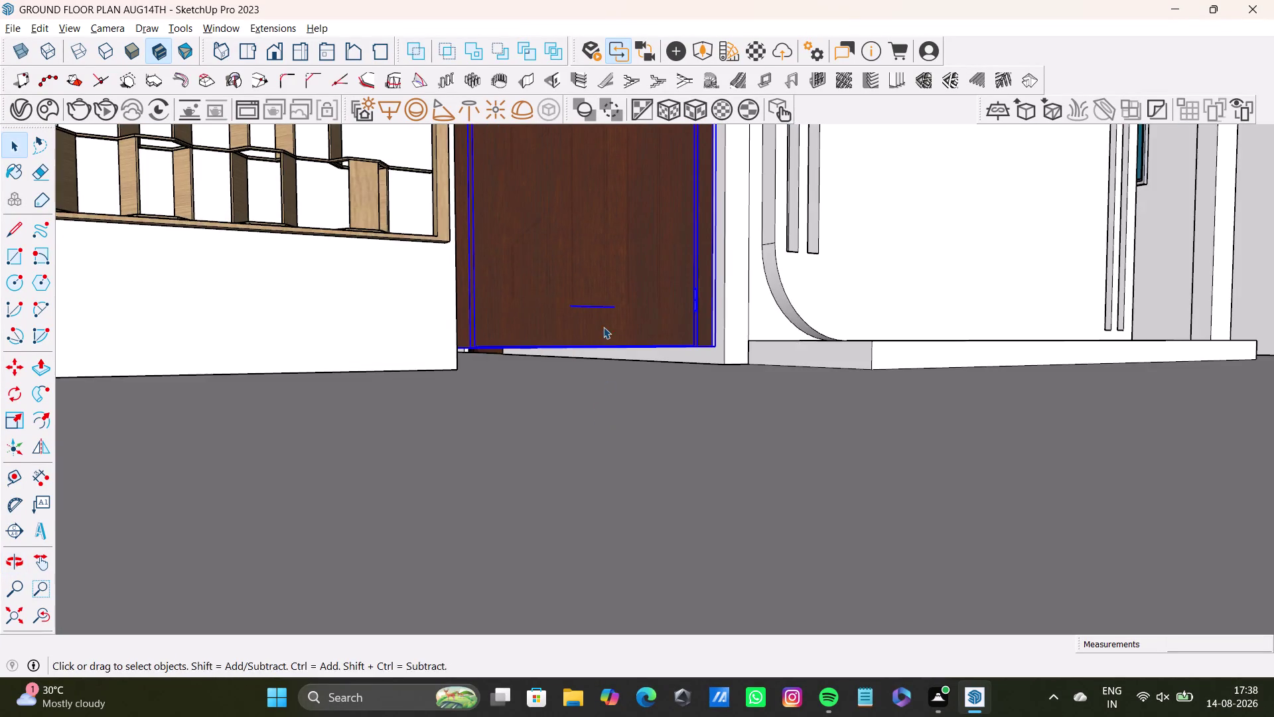
middle_drag(604, 325, 595, 470)
scroll(up, 3)
middle_drag(600, 424, 598, 404)
scroll(up, 3)
middle_drag(592, 435, 596, 373)
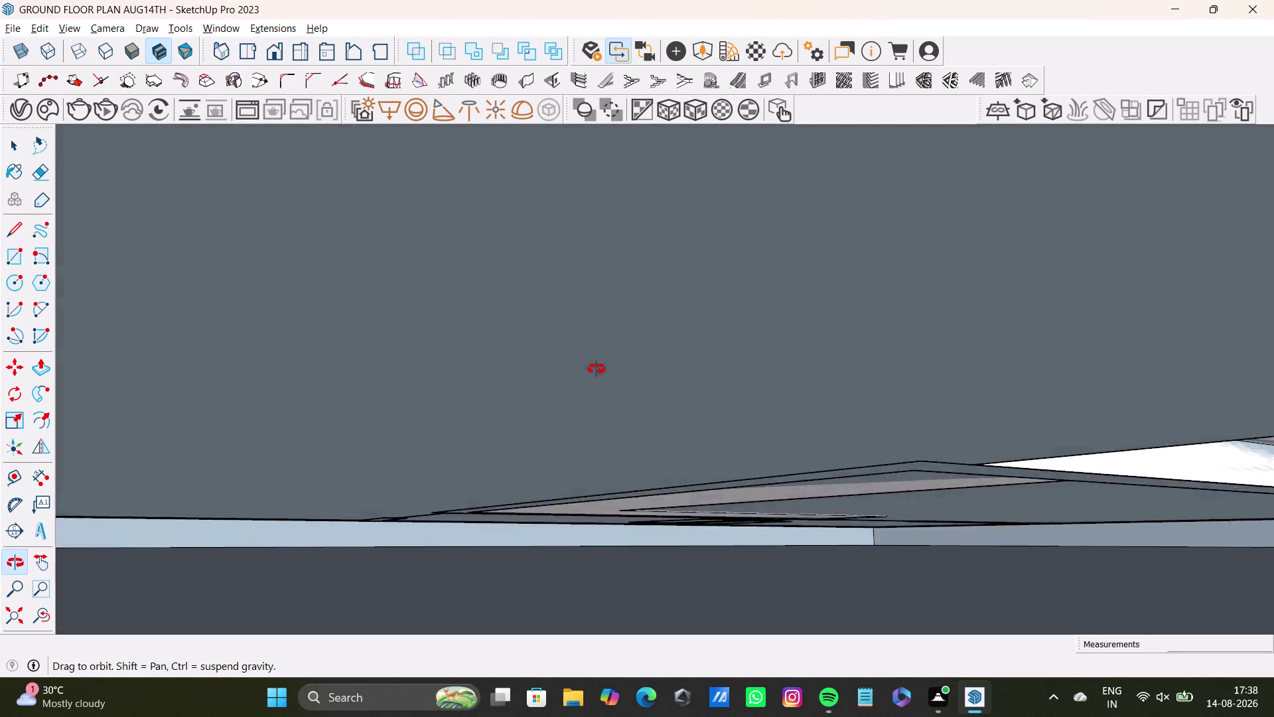
middle_drag(597, 373, 594, 397)
scroll(up, 3)
middle_drag(577, 400, 579, 383)
scroll(down, 3)
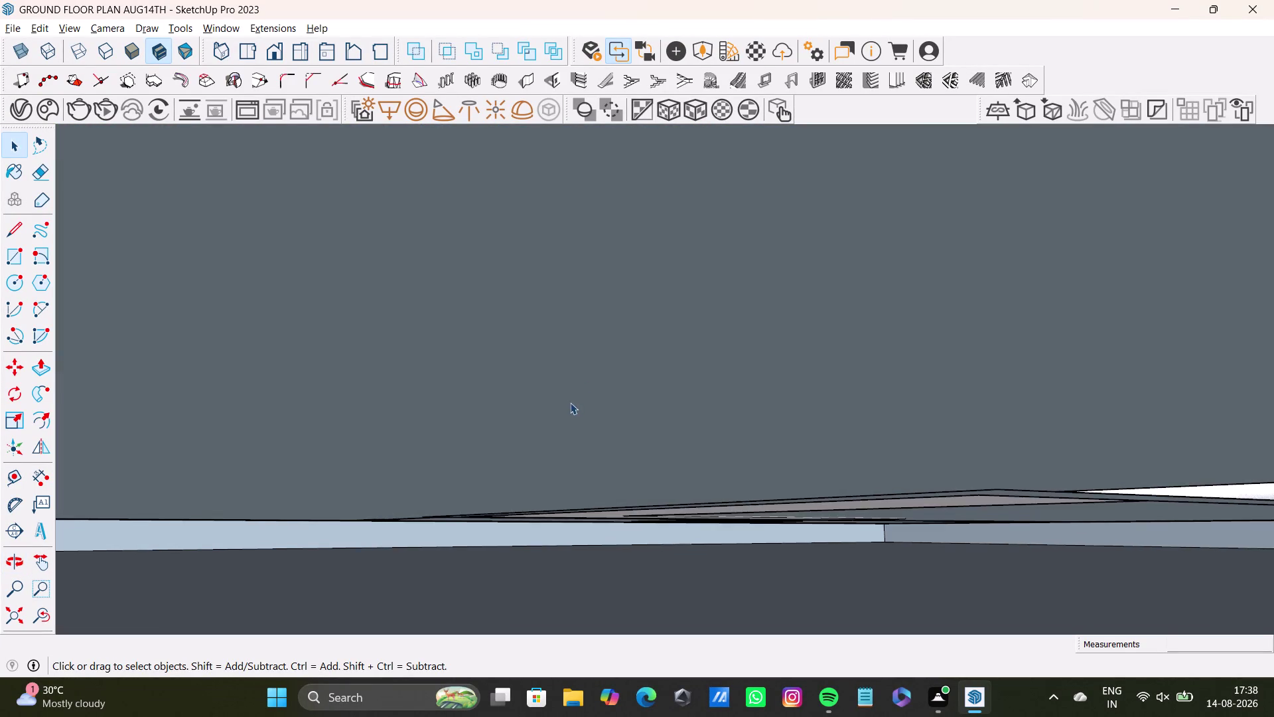
scroll(down, 3)
click(30, 612)
click(17, 620)
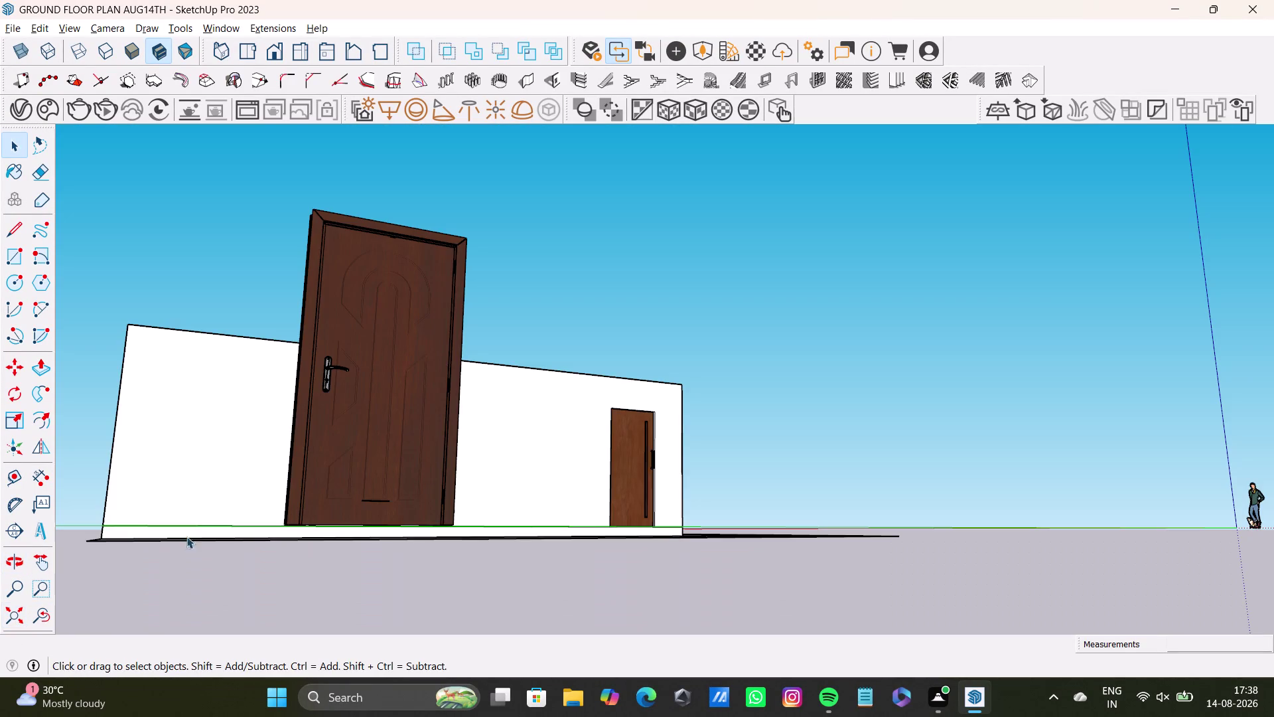
scroll(up, 3)
middle_drag(231, 428, 448, 716)
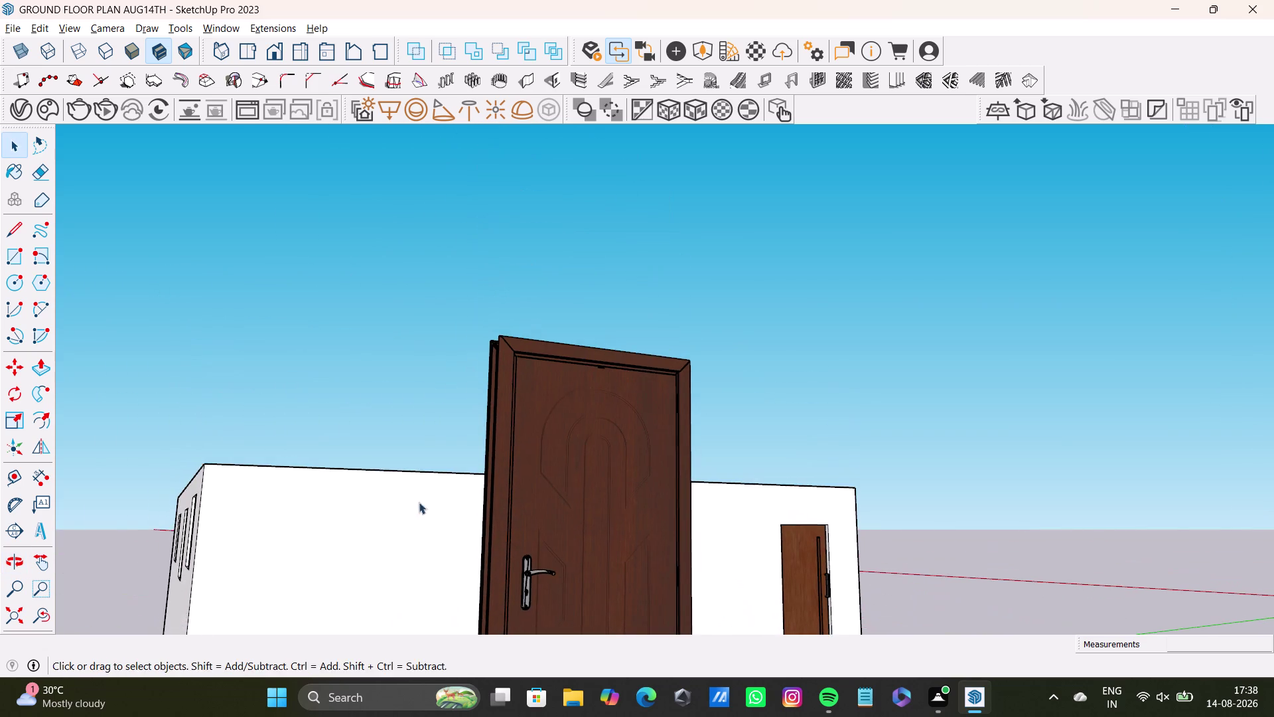
middle_drag(425, 378, 414, 716)
scroll(up, 3)
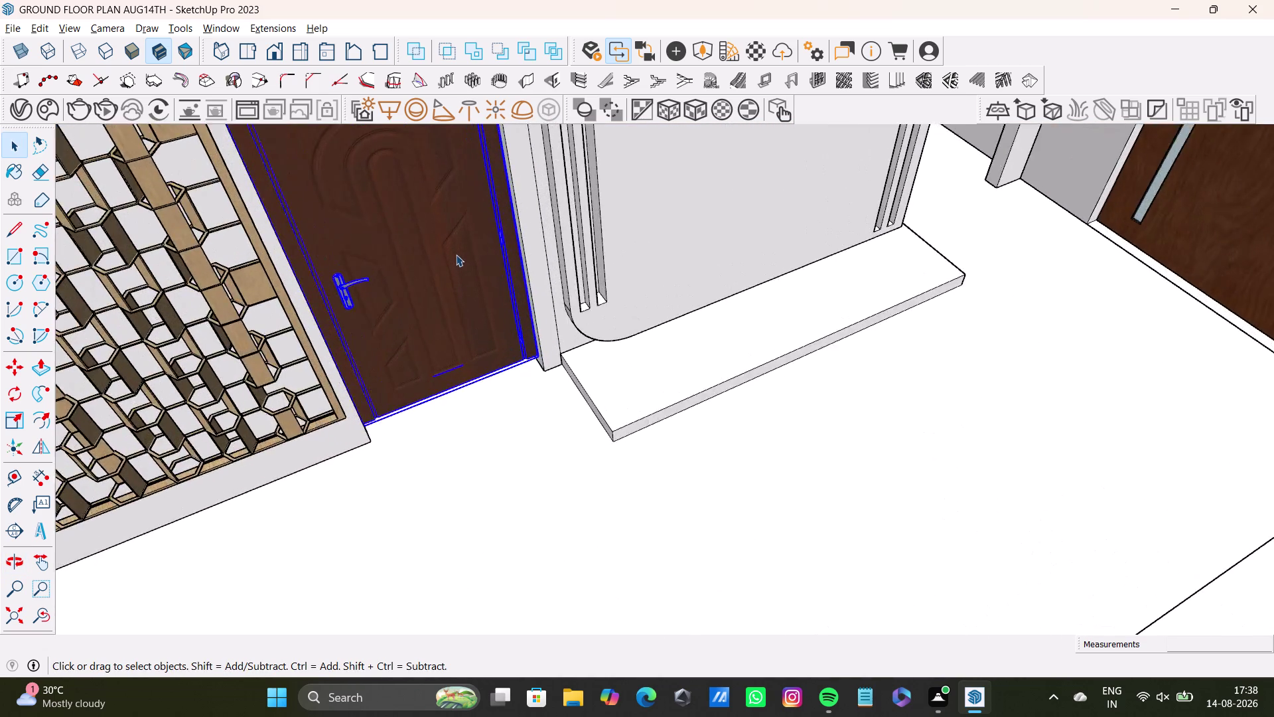
scroll(up, 3)
middle_drag(478, 342, 507, 410)
middle_drag(514, 432, 514, 280)
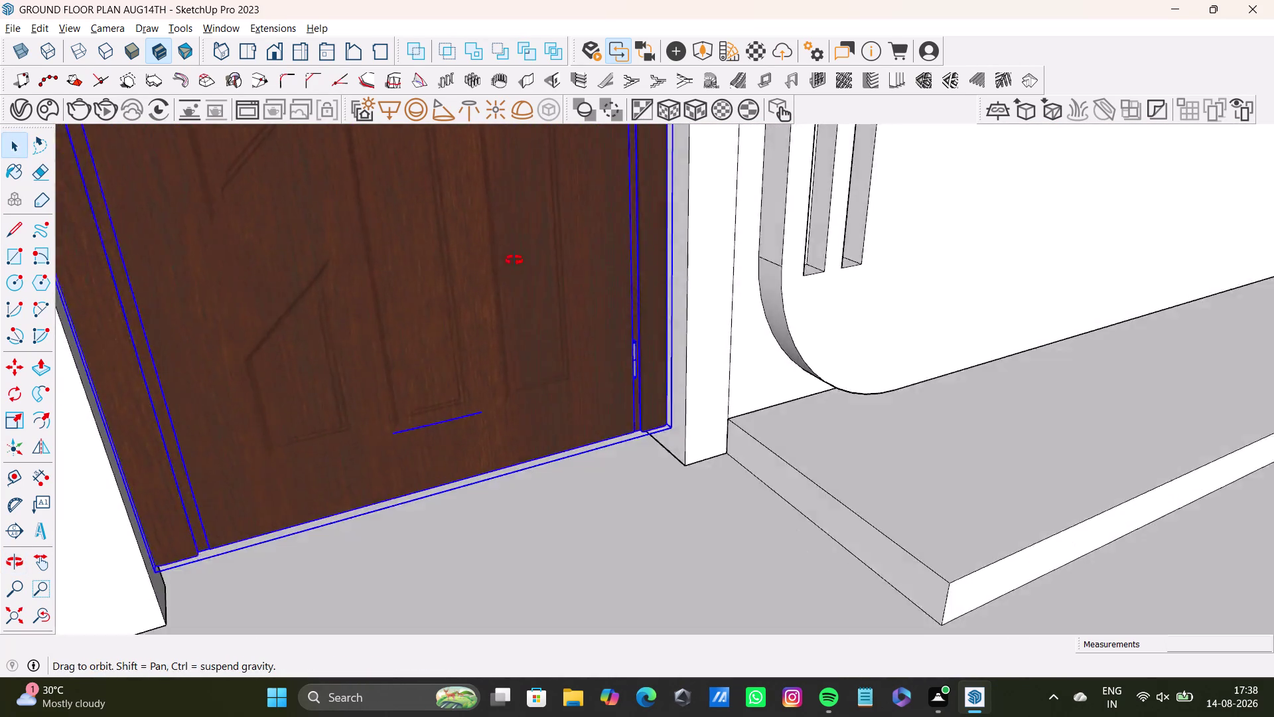
middle_drag(514, 281, 514, 248)
middle_drag(511, 276, 516, 195)
middle_drag(506, 257, 523, 390)
middle_drag(530, 410, 530, 308)
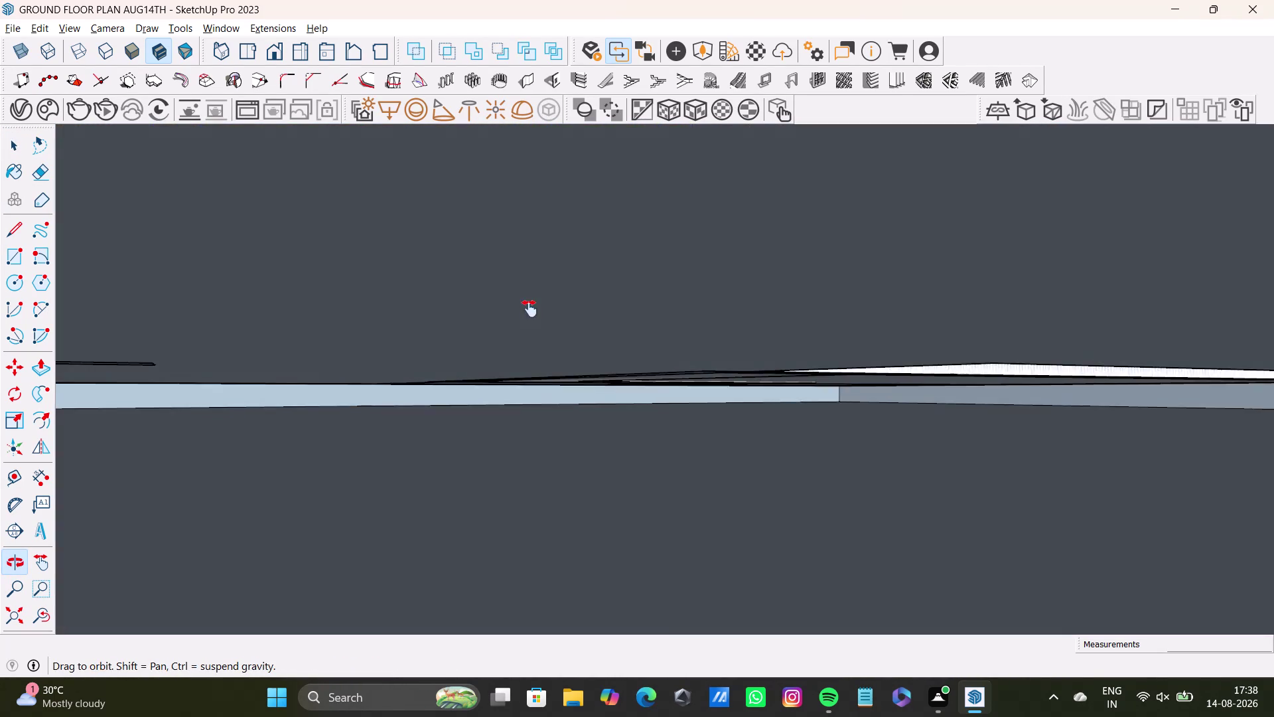
middle_drag(529, 309, 532, 369)
Select the door component and examine its bottom edge up close.
click(41, 612)
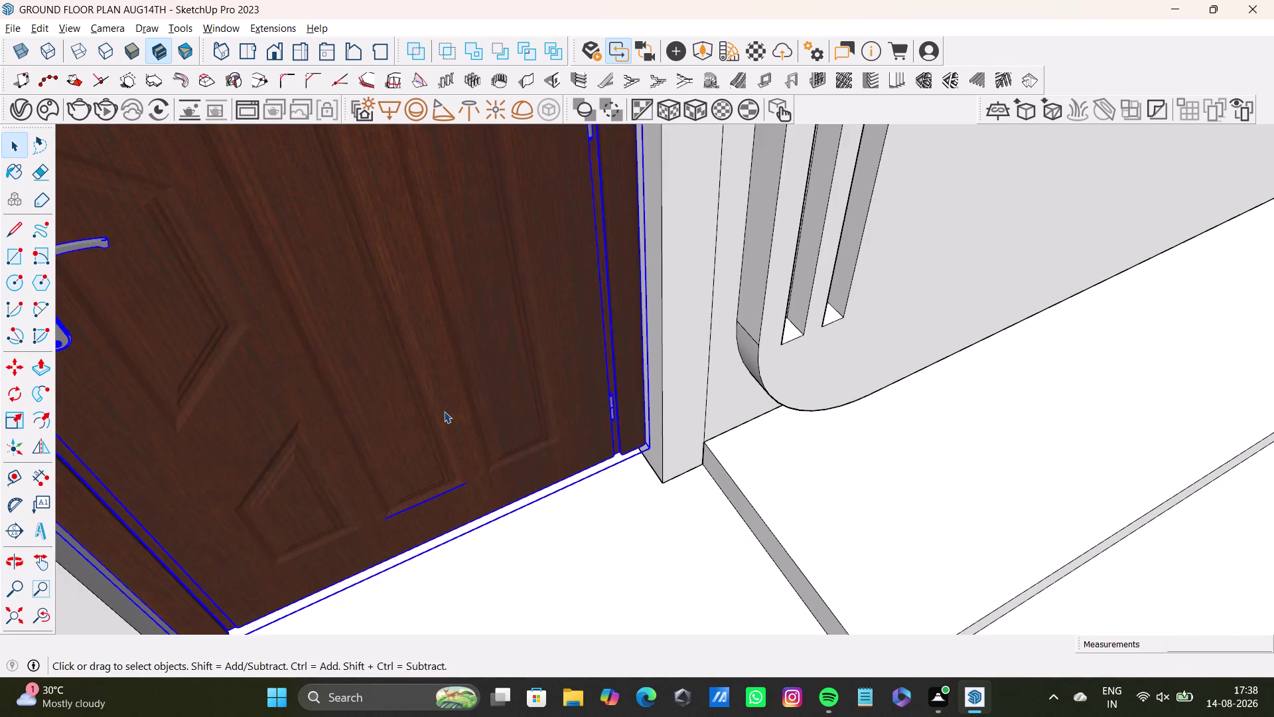
scroll(up, 3)
middle_drag(466, 447, 513, 304)
middle_drag(556, 361, 578, 297)
middle_drag(573, 303, 569, 277)
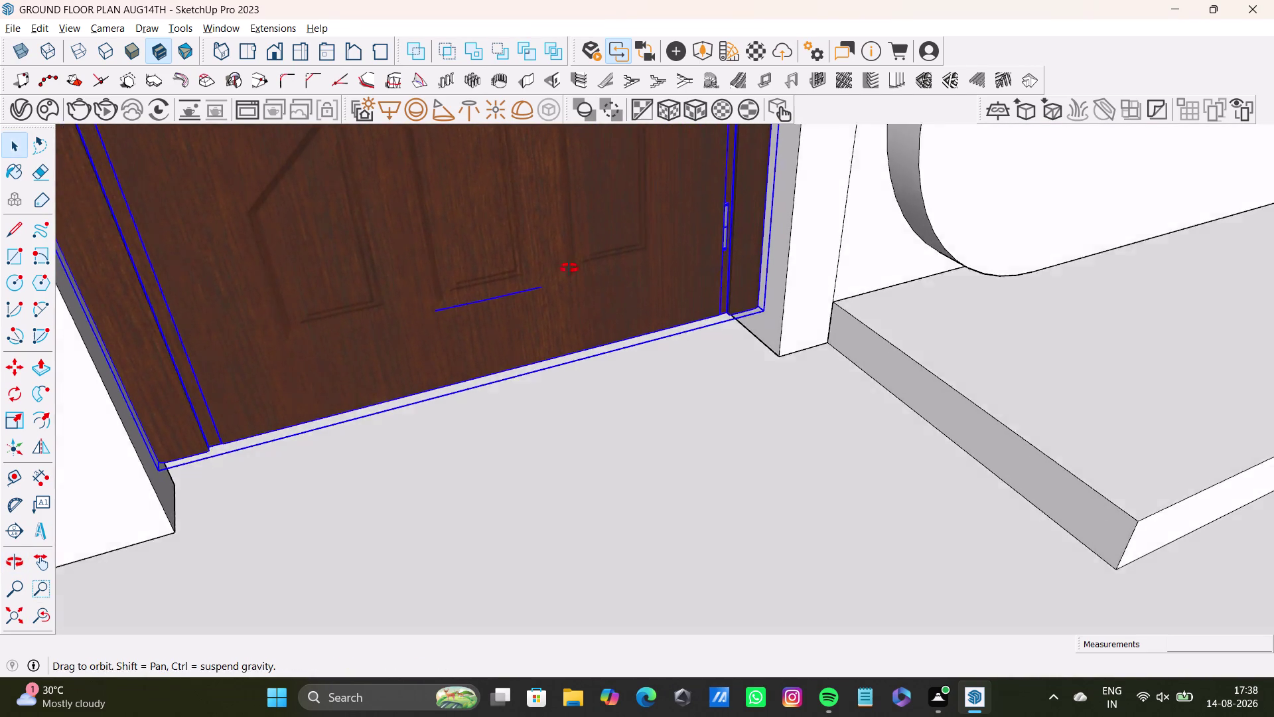
middle_drag(569, 276, 591, 218)
middle_drag(568, 282, 554, 415)
middle_drag(568, 376, 573, 347)
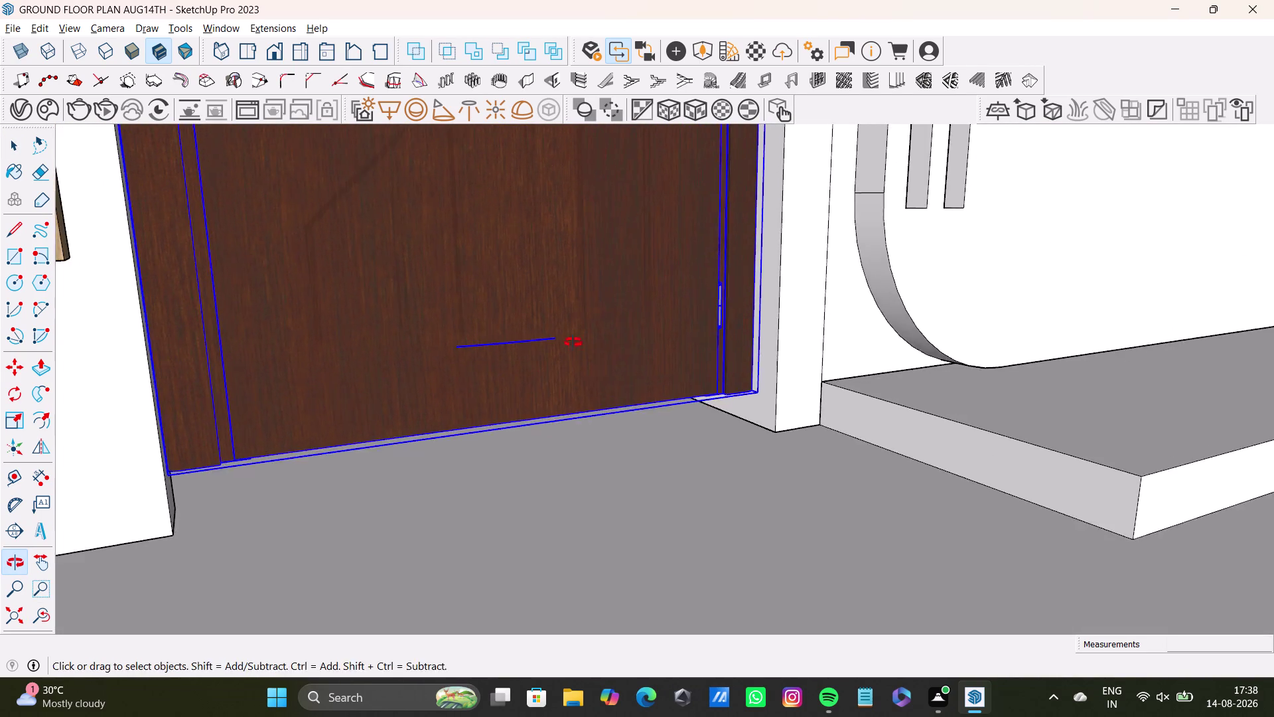
middle_drag(572, 347, 576, 391)
scroll(up, 3)
middle_drag(589, 383, 599, 310)
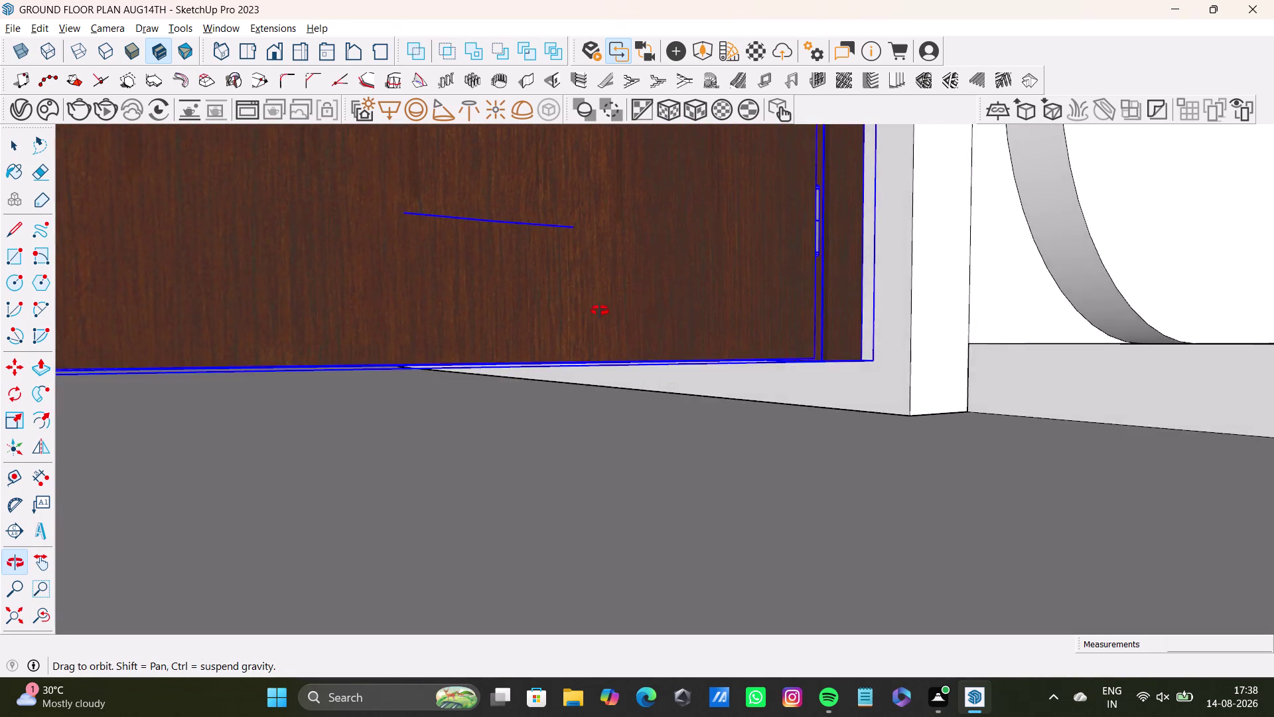
middle_drag(600, 311, 608, 407)
middle_drag(605, 351, 608, 325)
scroll(up, 3)
middle_drag(602, 322, 611, 293)
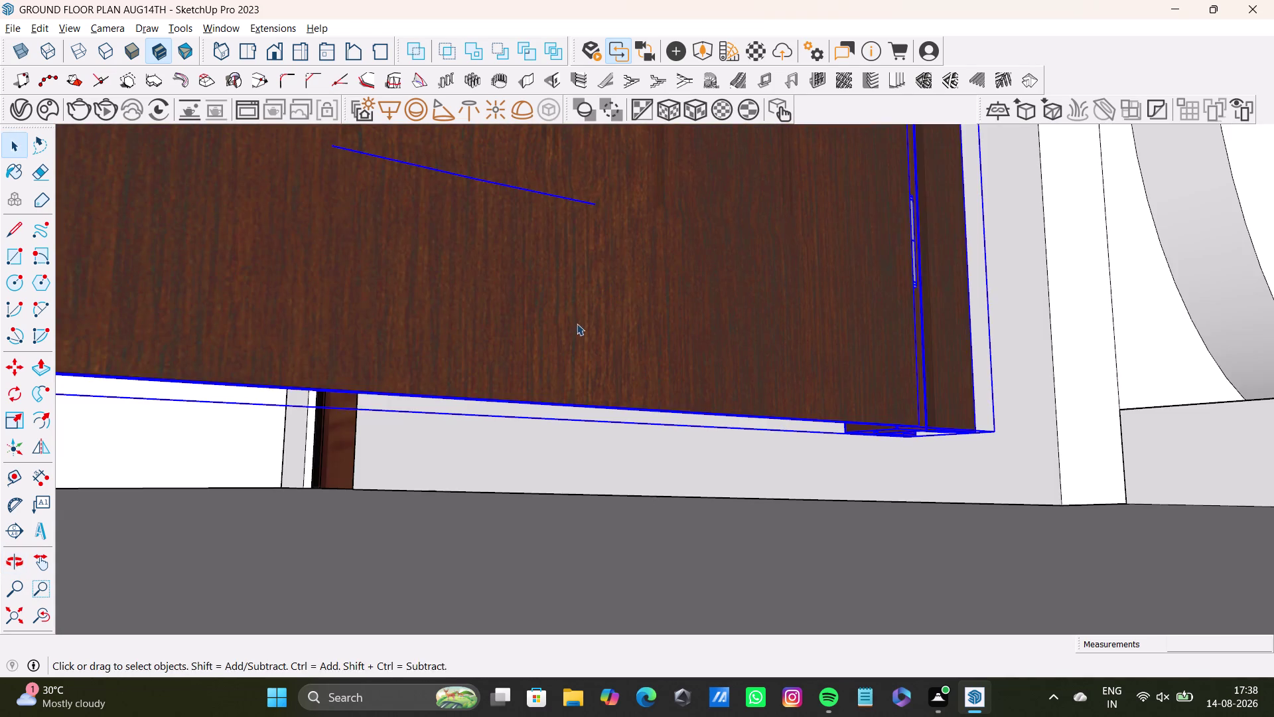
middle_drag(578, 324, 599, 321)
scroll(up, 3)
middle_drag(523, 367, 549, 349)
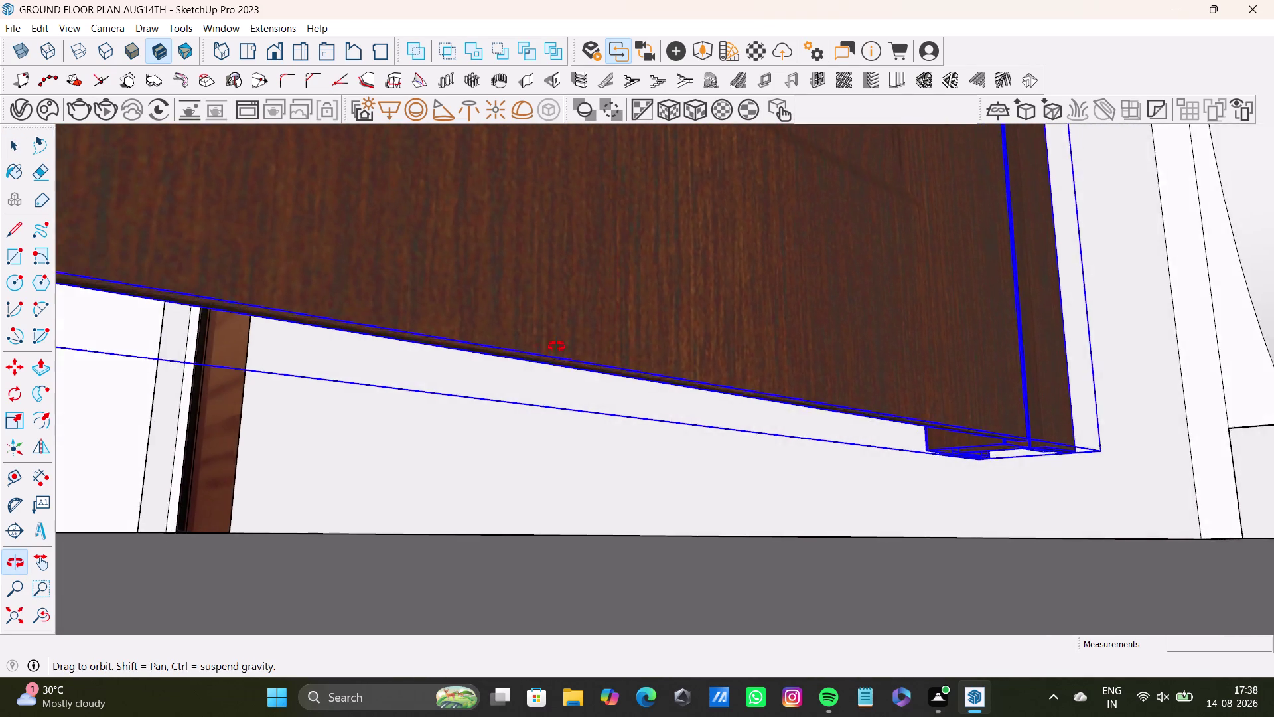
middle_drag(550, 349, 566, 347)
middle_drag(564, 369, 571, 393)
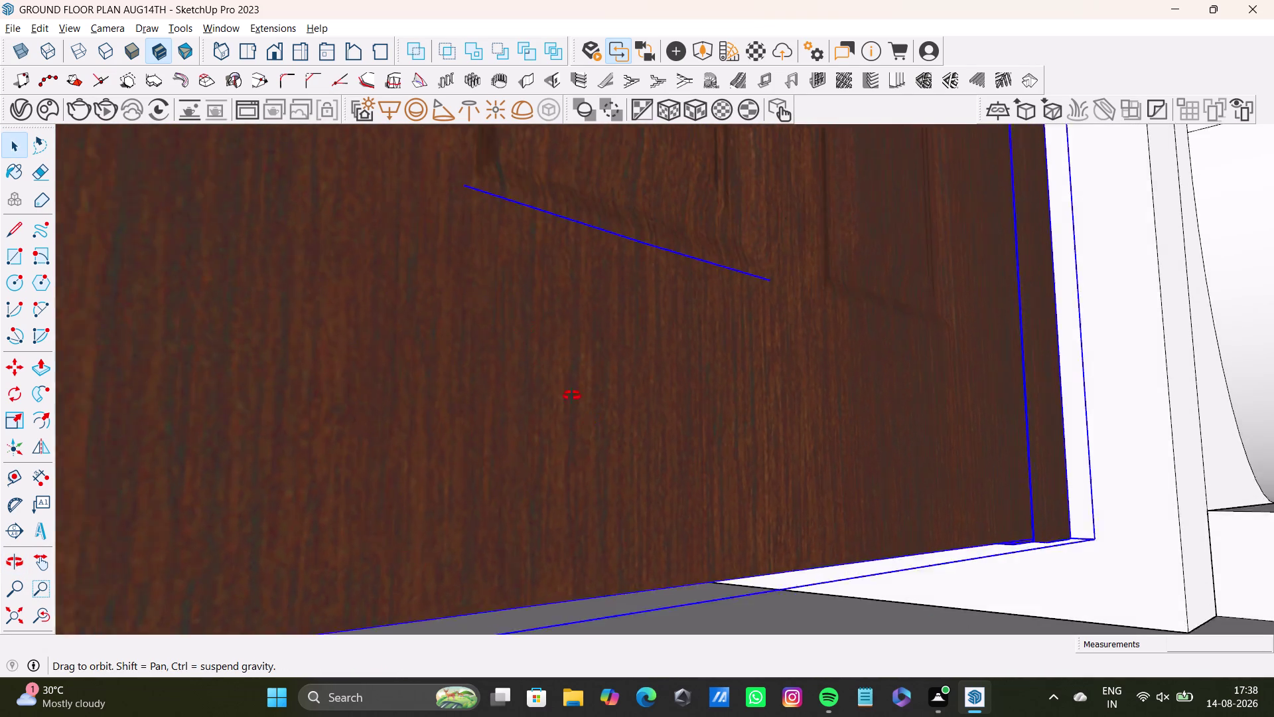
middle_drag(571, 394, 564, 377)
Scale the door's bottom edge down so it reaches the floor.
text(sd)
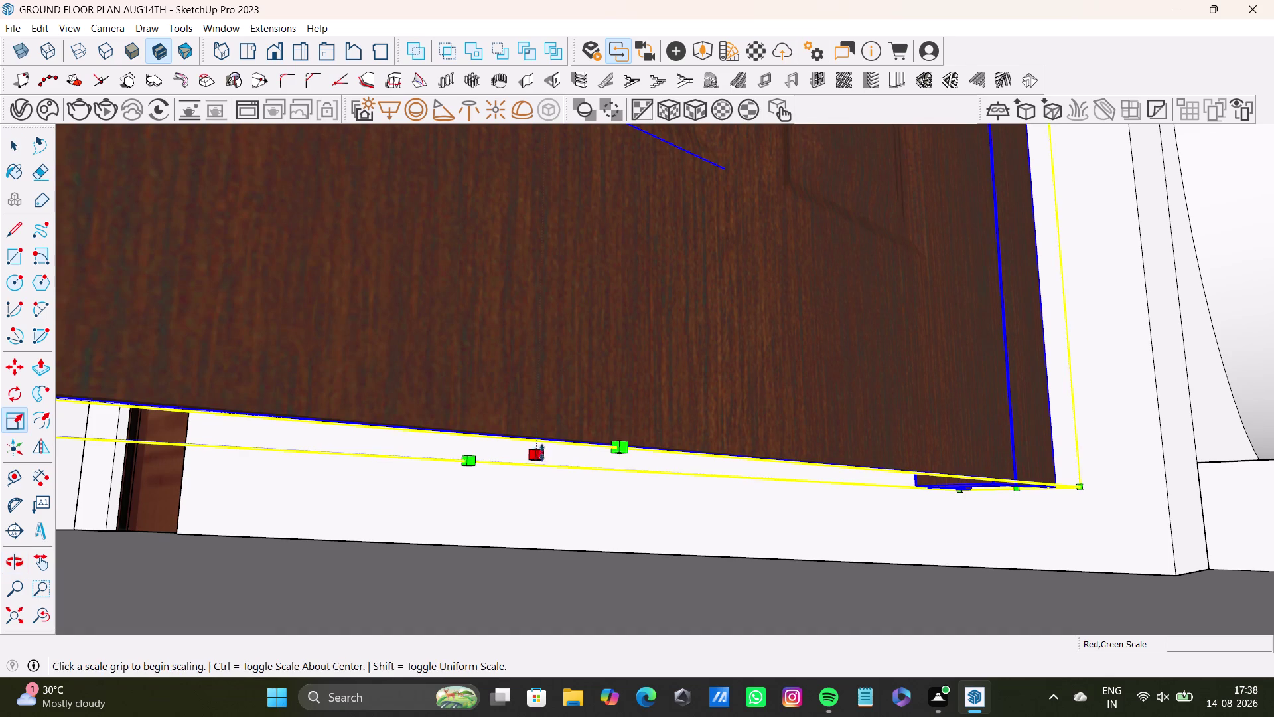
drag(539, 456, 550, 584)
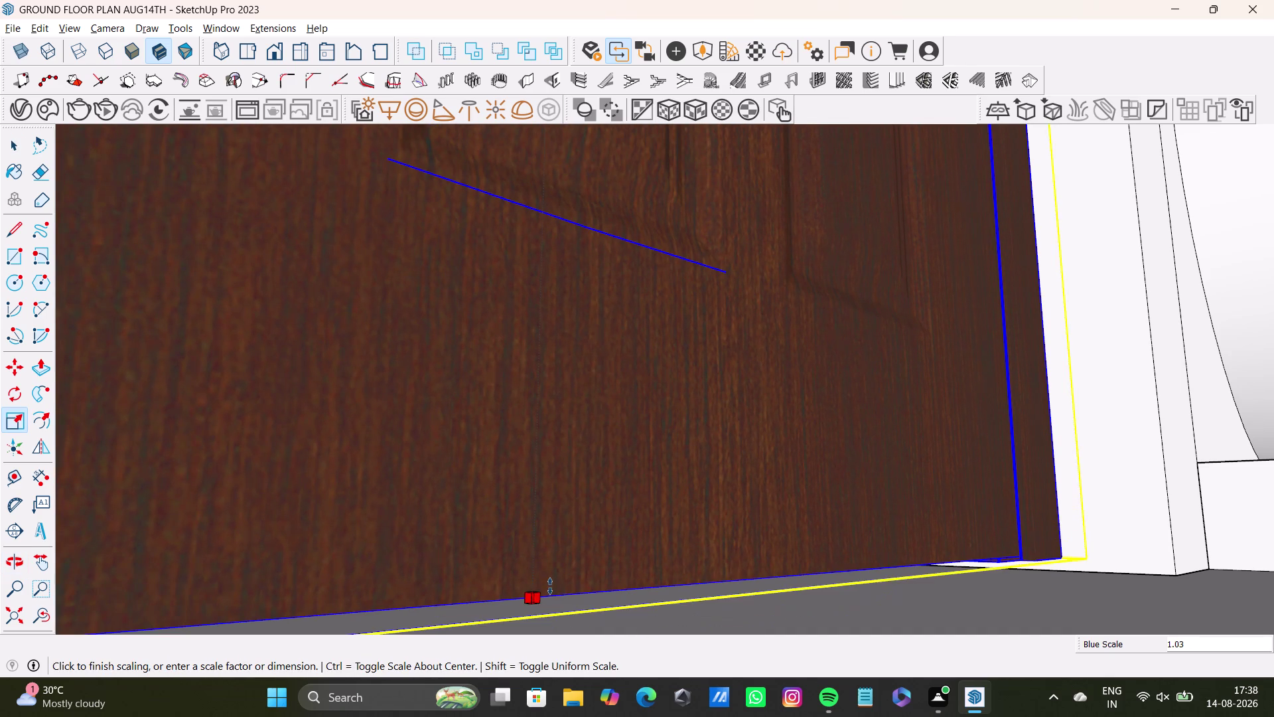
drag(550, 584, 552, 594)
key(space)
Orbit around the resized door to check whether it meets the floor.
middle_drag(579, 497, 573, 350)
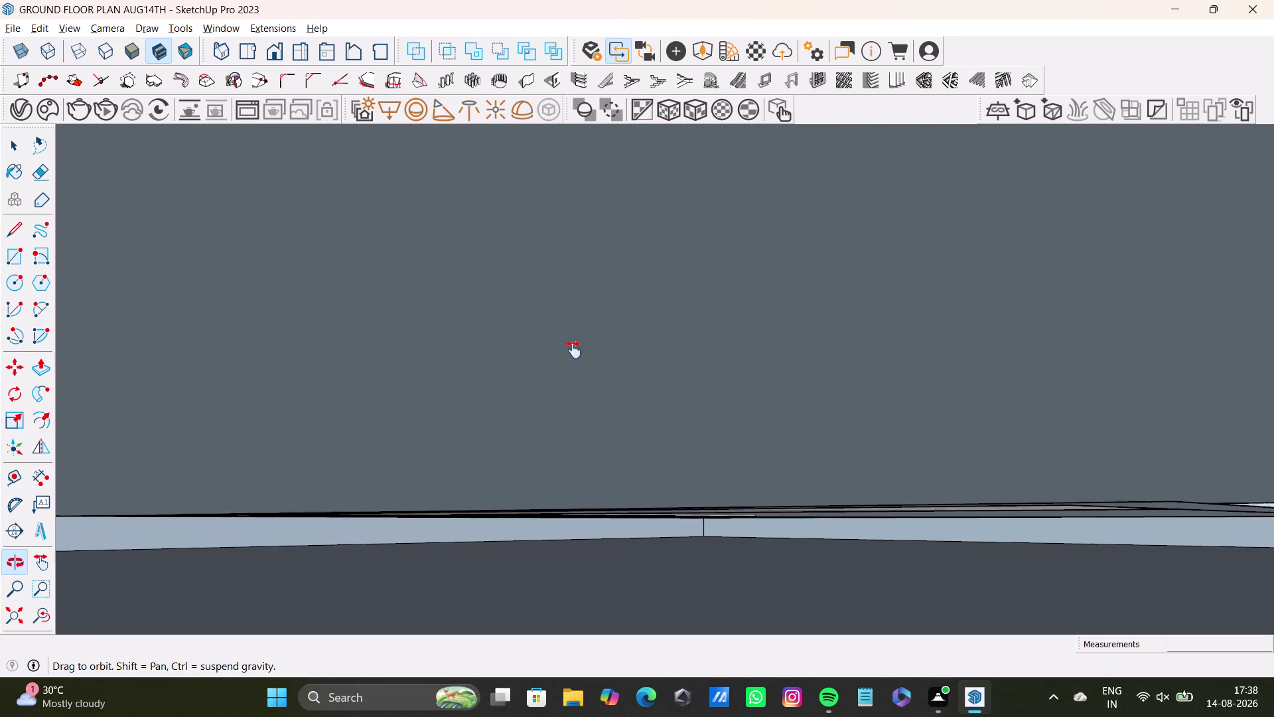
middle_drag(573, 350, 574, 350)
click(48, 619)
middle_drag(553, 446, 555, 474)
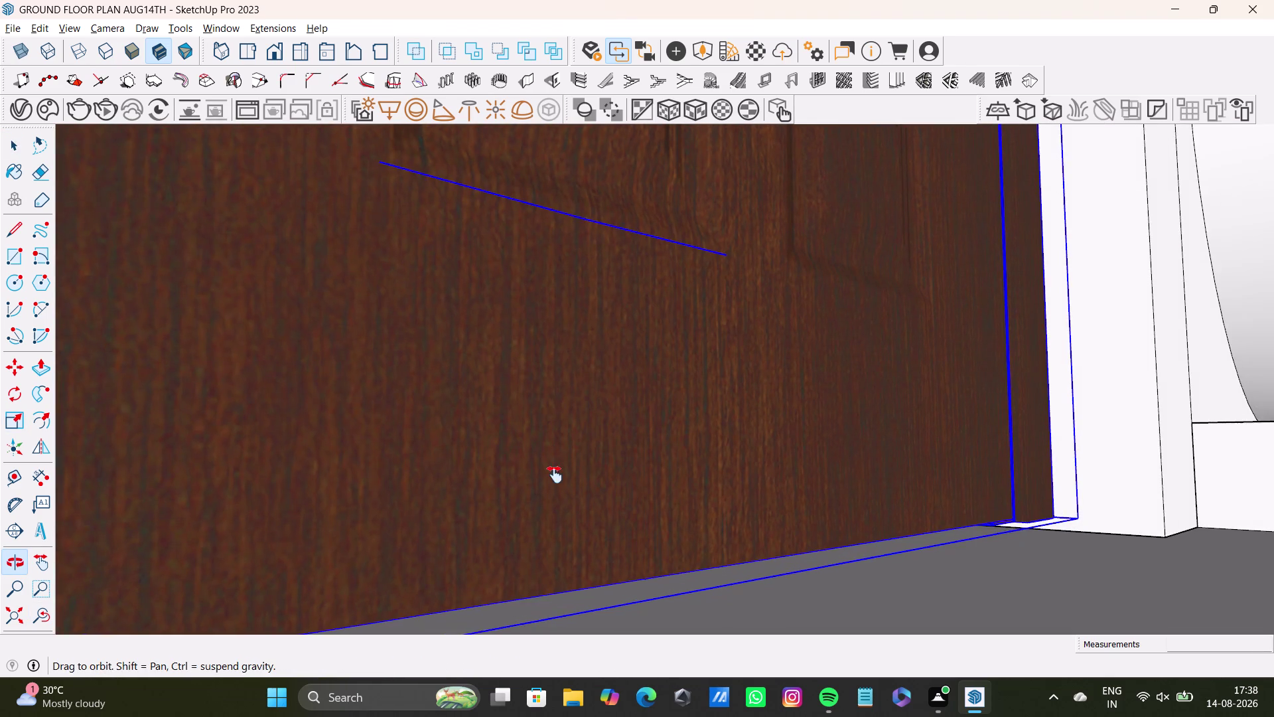
middle_drag(555, 475, 549, 342)
scroll(up, 3)
middle_drag(604, 408, 613, 448)
scroll(up, 3)
scroll(up, 3)
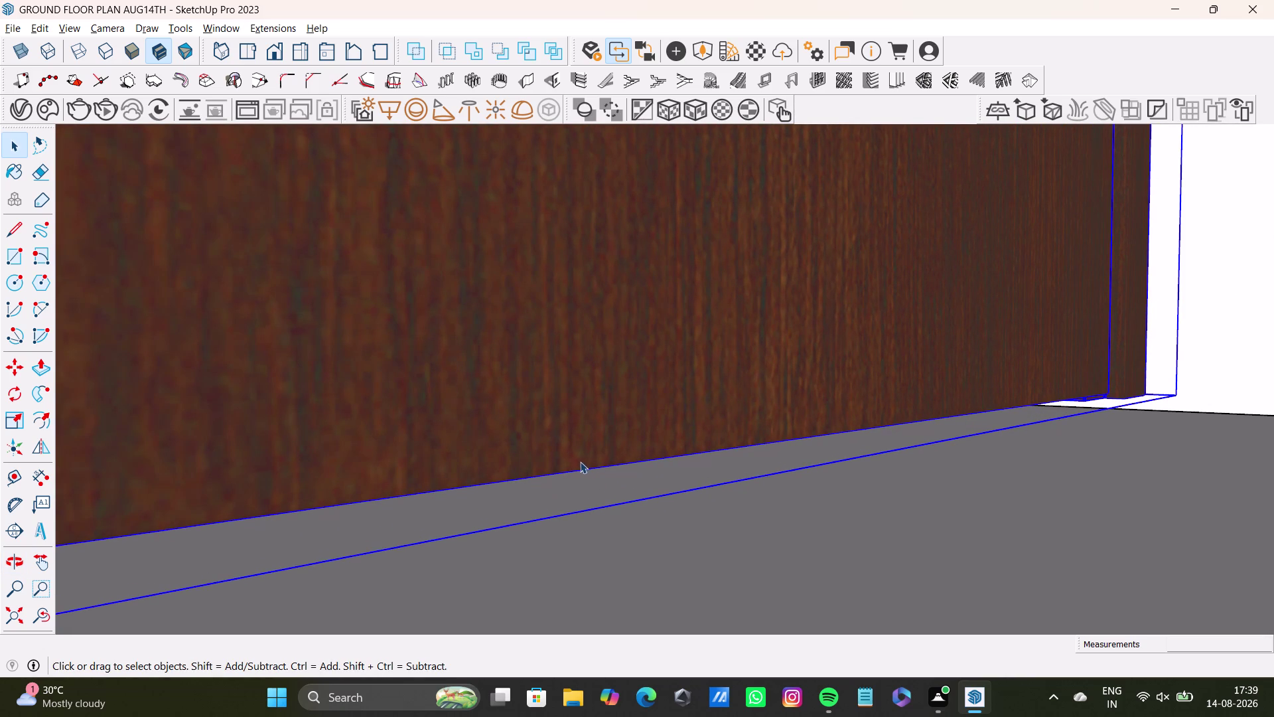
middle_drag(573, 468, 595, 412)
scroll(up, 3)
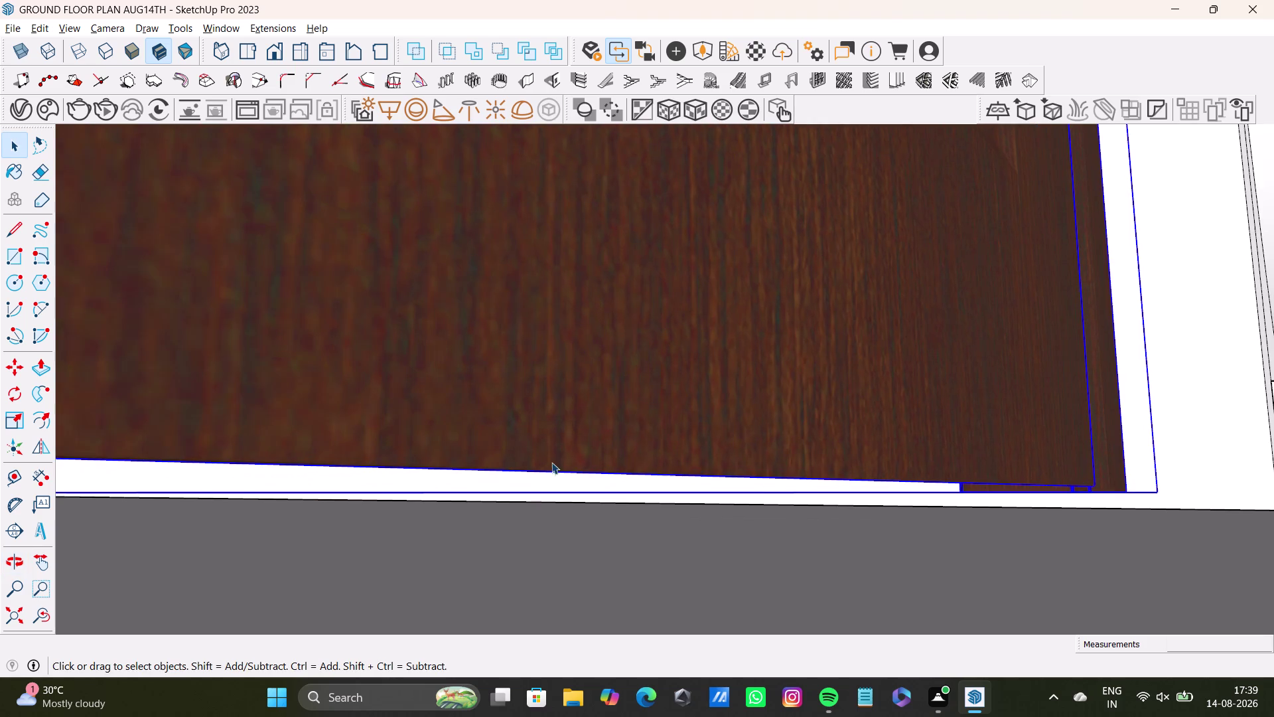
scroll(up, 3)
middle_drag(572, 446, 591, 421)
Rescale the door's height once more and finish the scale.
key(s)
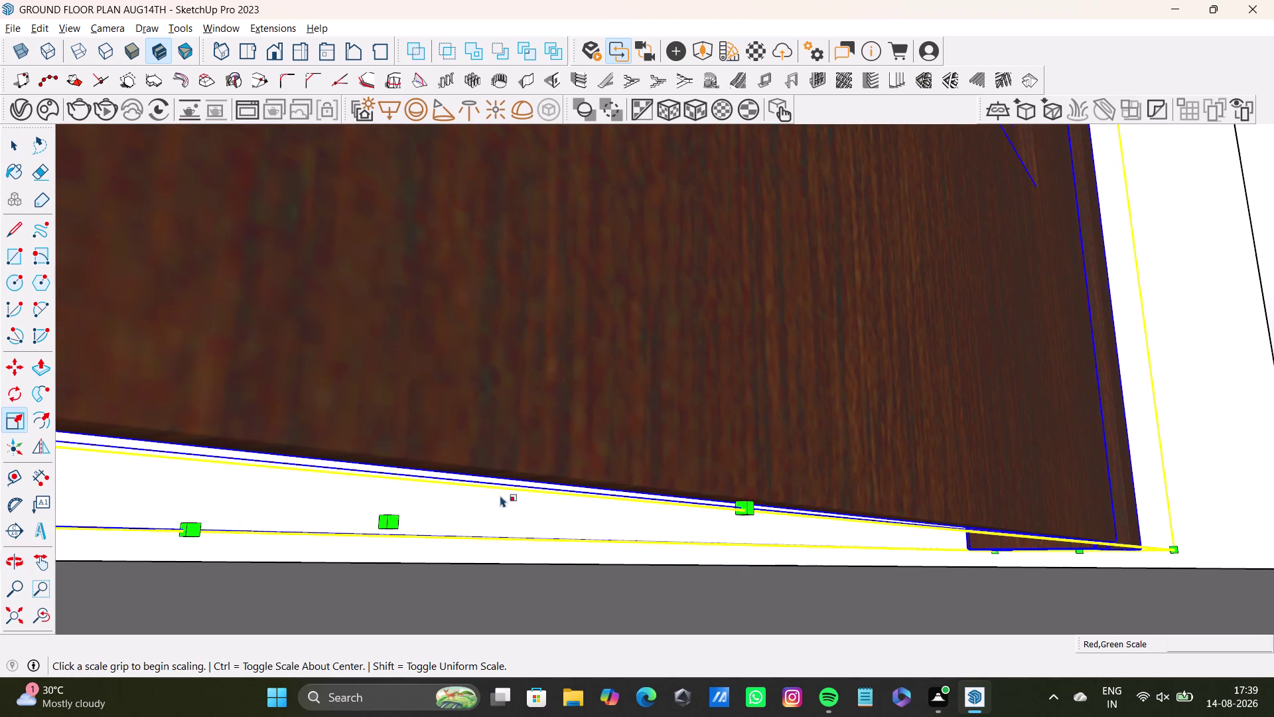
drag(383, 525, 378, 623)
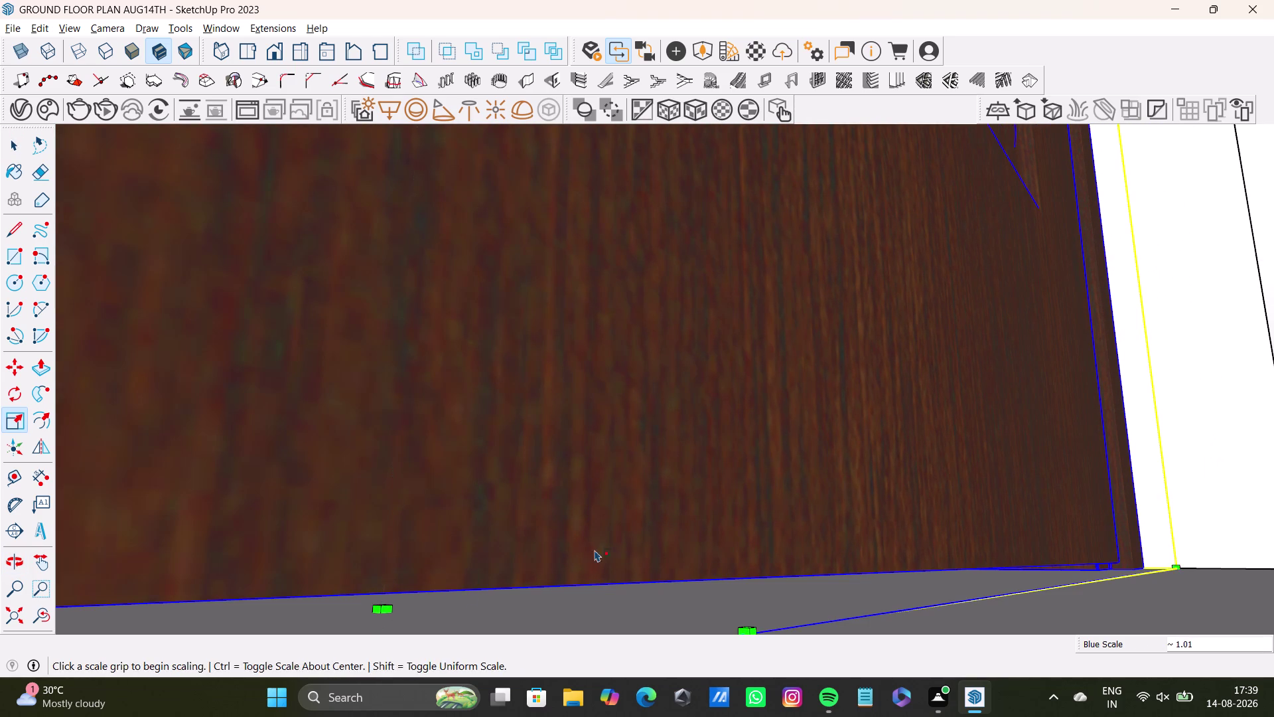
middle_drag(628, 538, 610, 548)
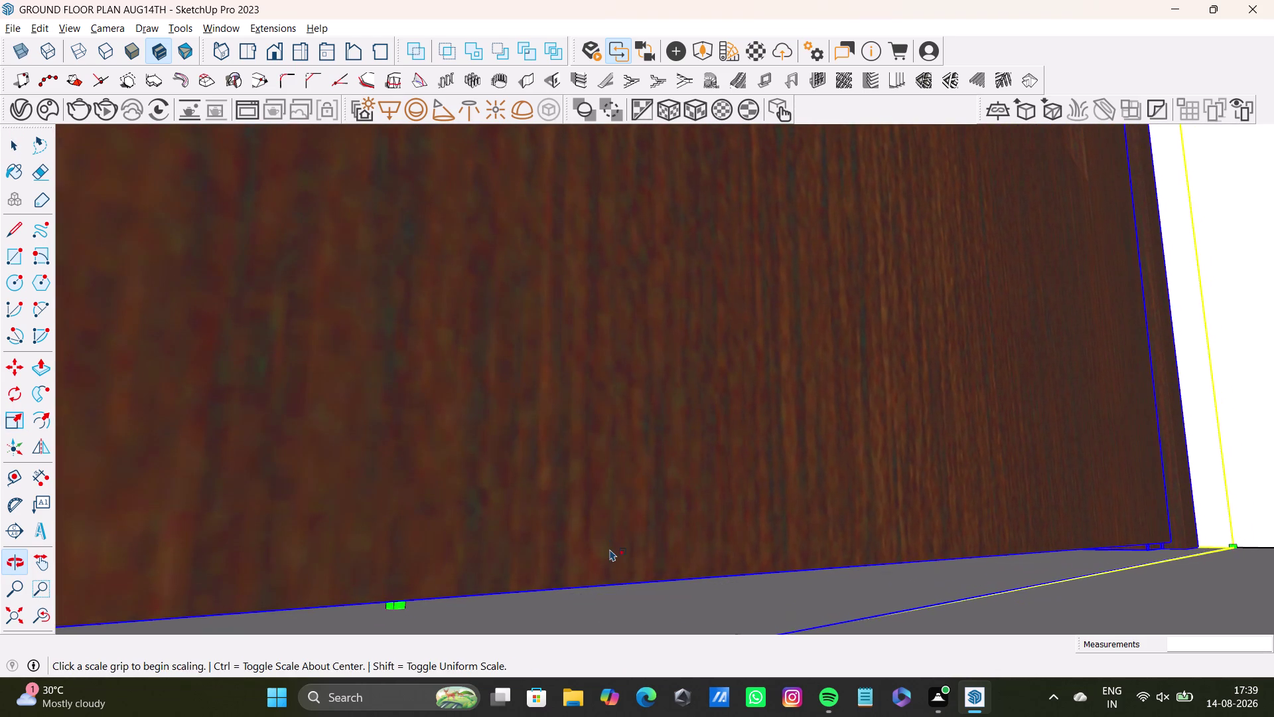
scroll(down, 3)
click(13, 614)
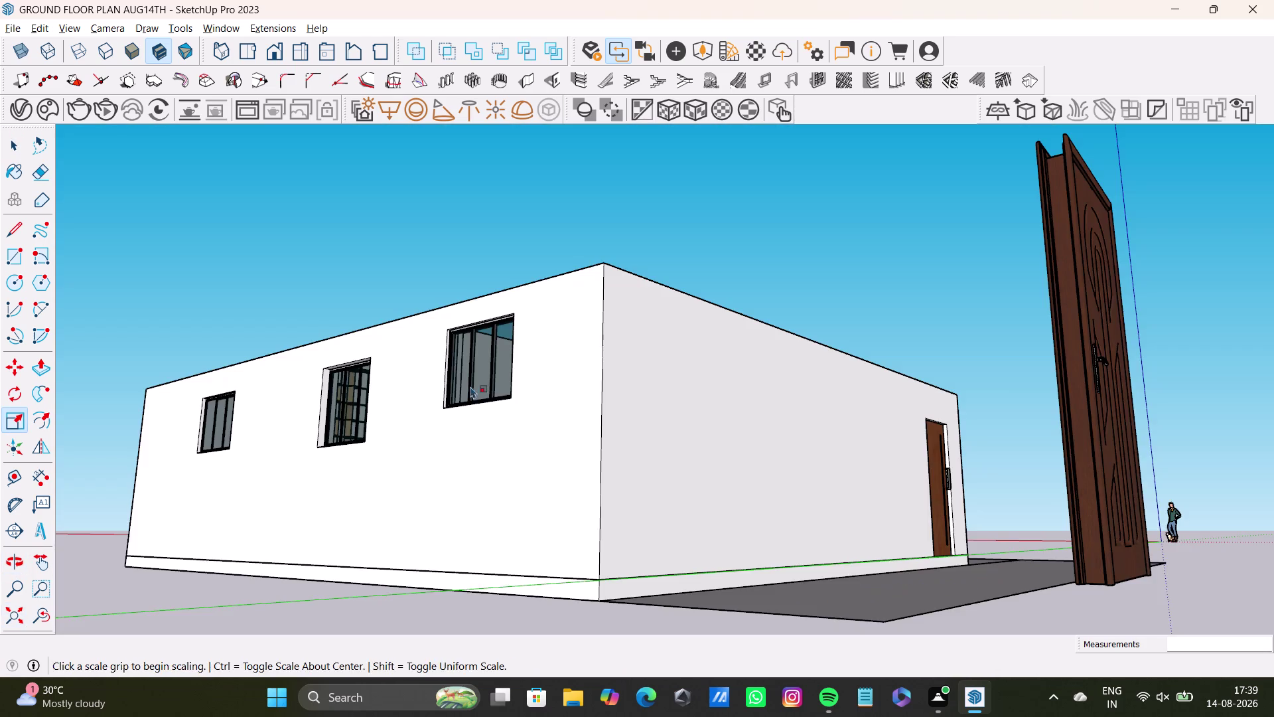
middle_drag(528, 384, 532, 643)
scroll(up, 3)
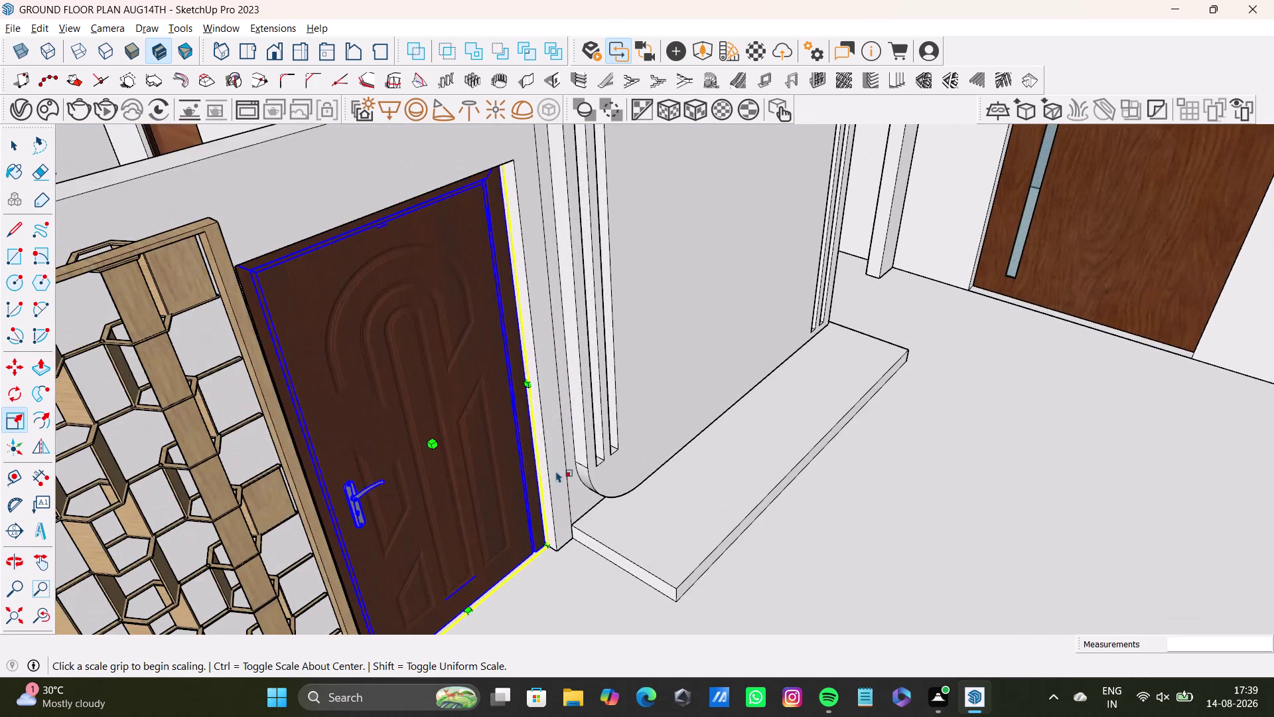
middle_drag(556, 470, 371, 460)
middle_drag(355, 397, 413, 509)
scroll(up, 3)
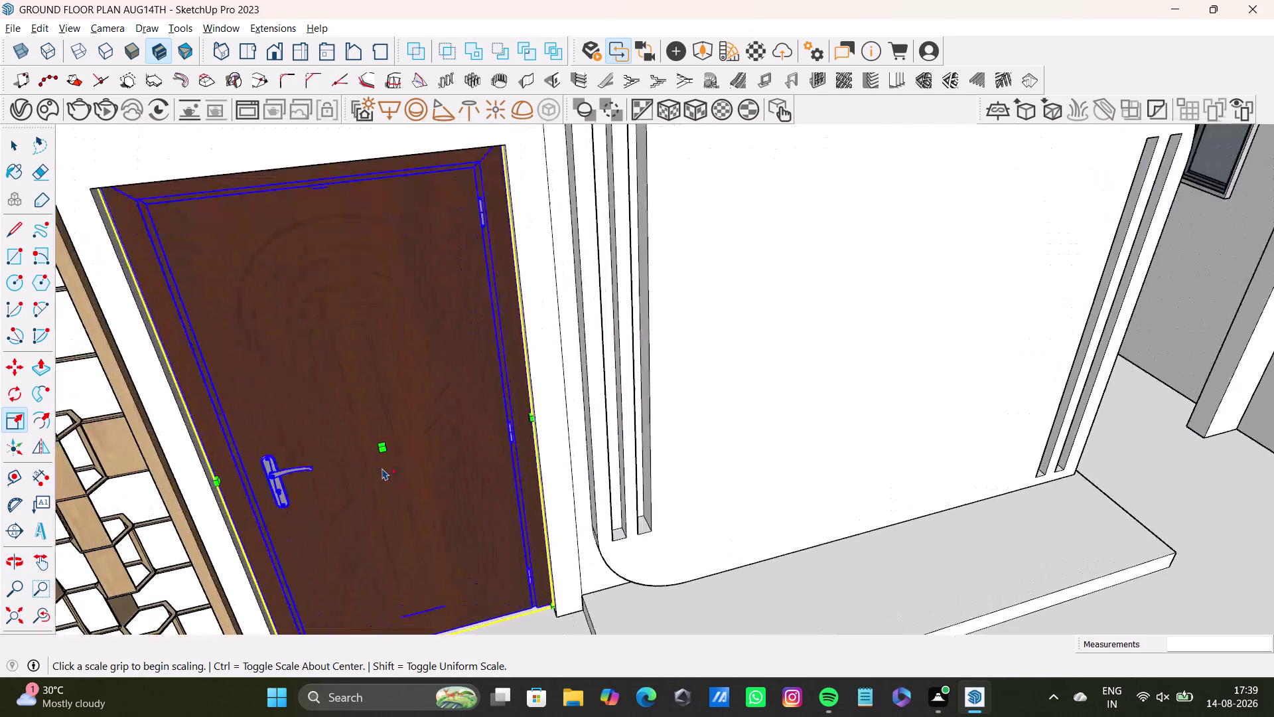
click(530, 409)
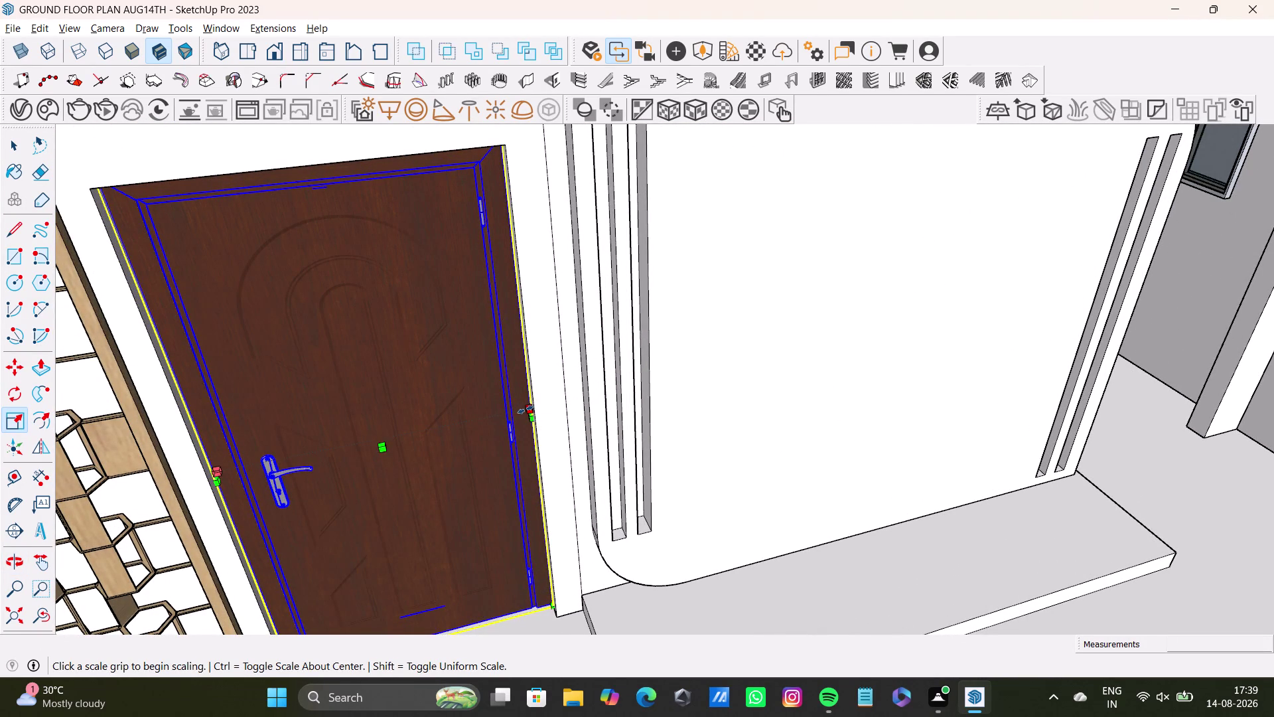
key(space)
scroll(down, 3)
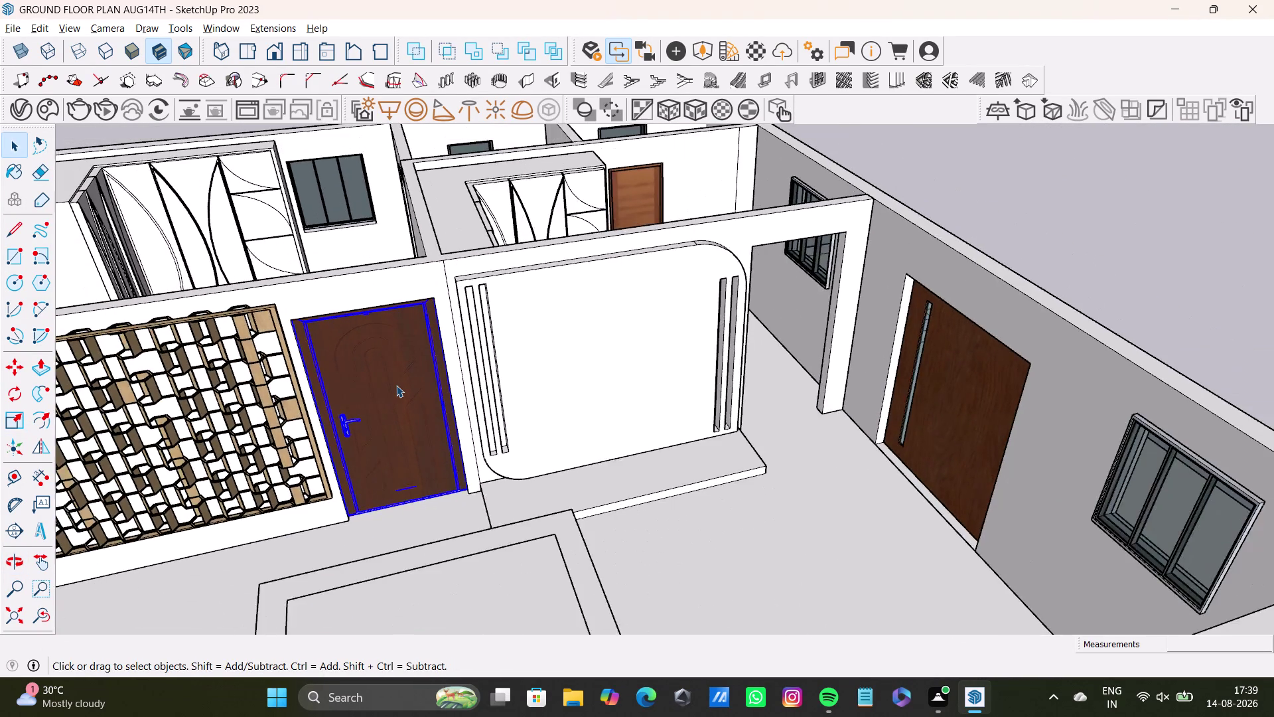
scroll(down, 3)
scroll(down, 3)
middle_drag(396, 385, 542, 458)
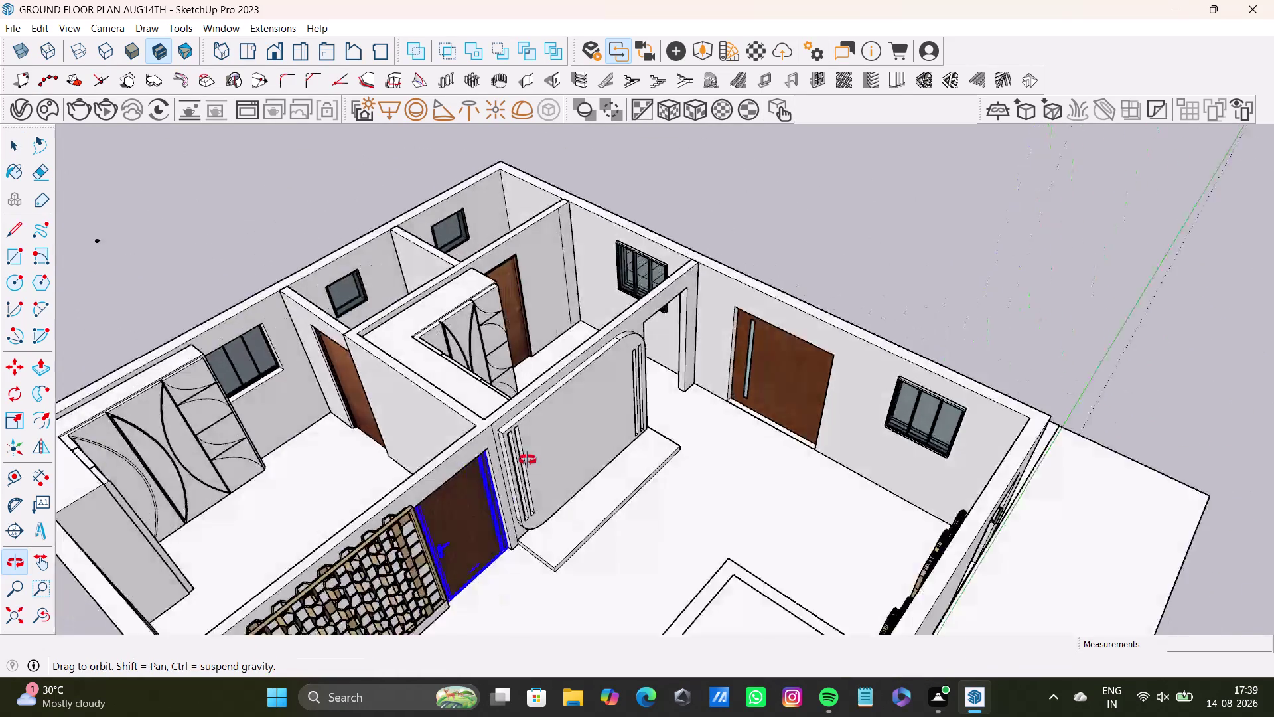
middle_drag(542, 458, 320, 453)
Move-copy the interior door into the doorway past the curved feature wall and check it.
key(m)
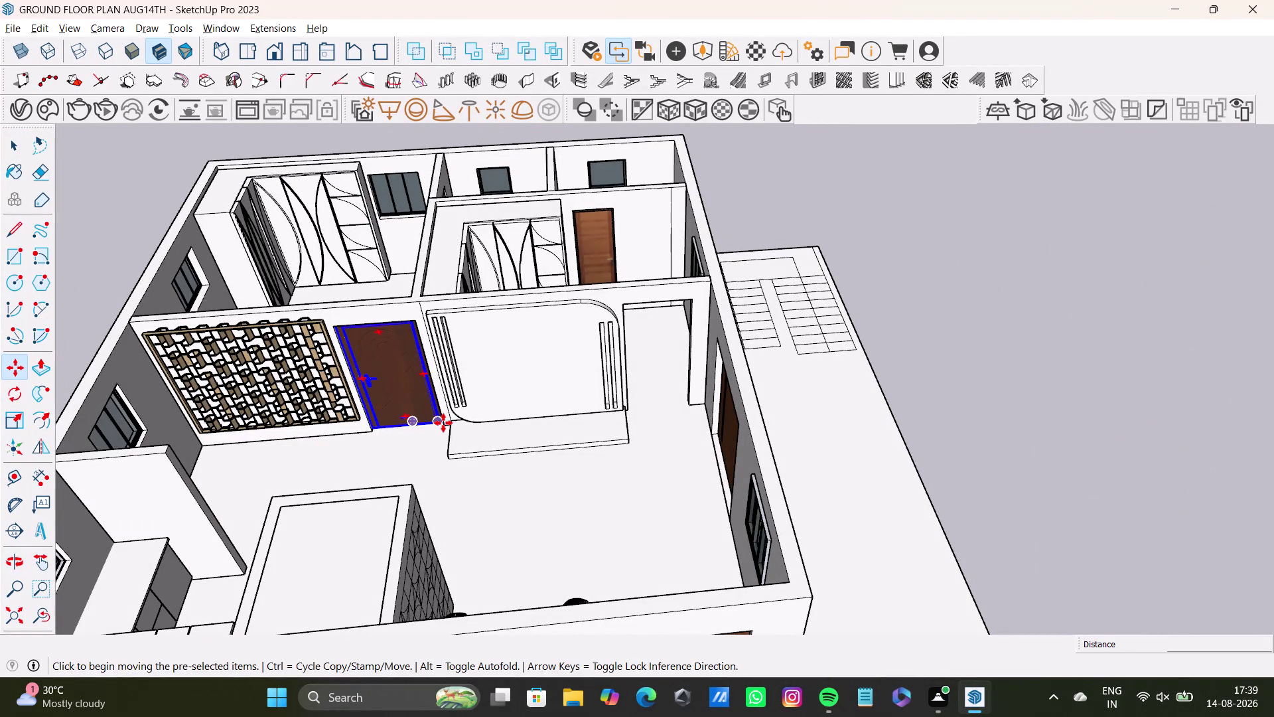
click(441, 423)
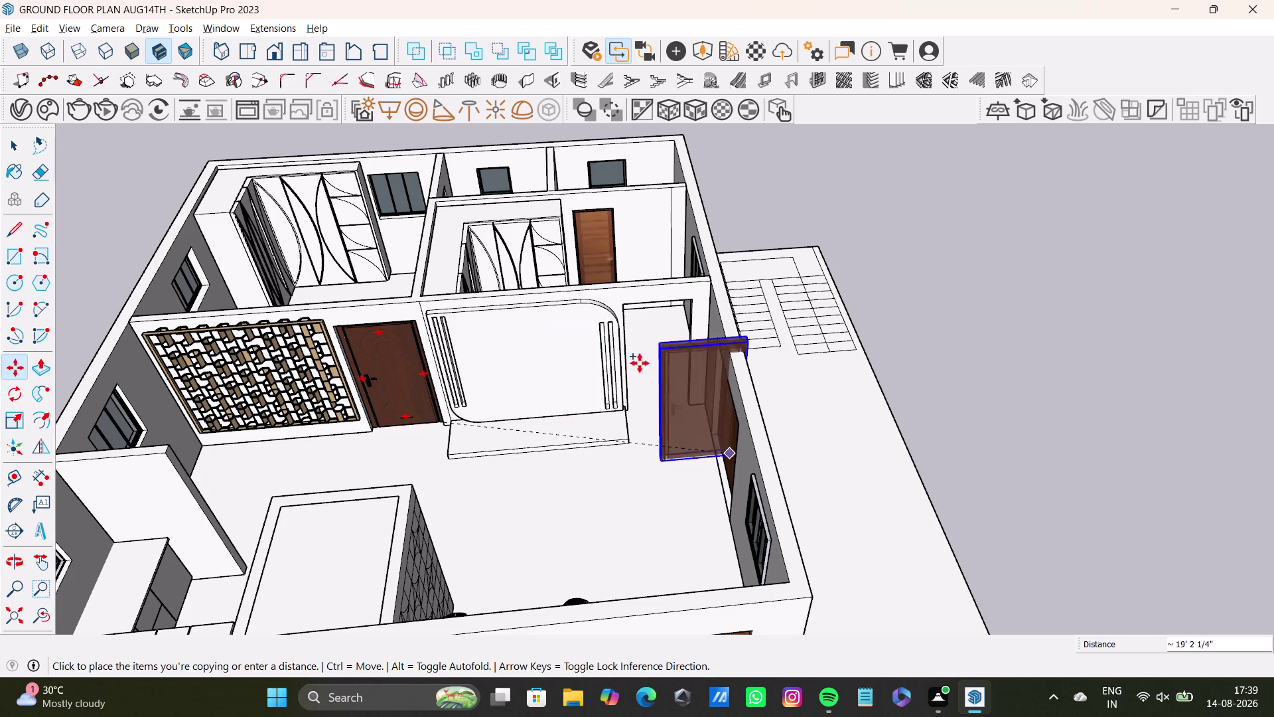
scroll(up, 3)
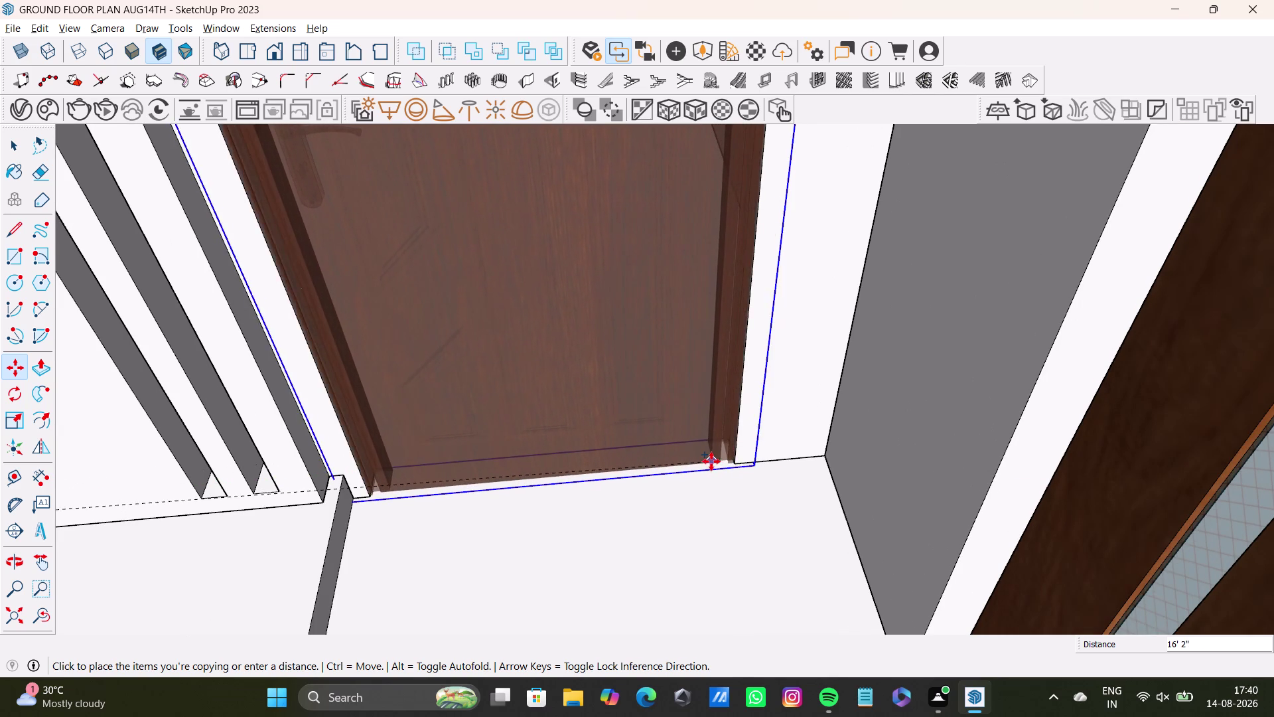
click(711, 463)
middle_drag(737, 532, 723, 482)
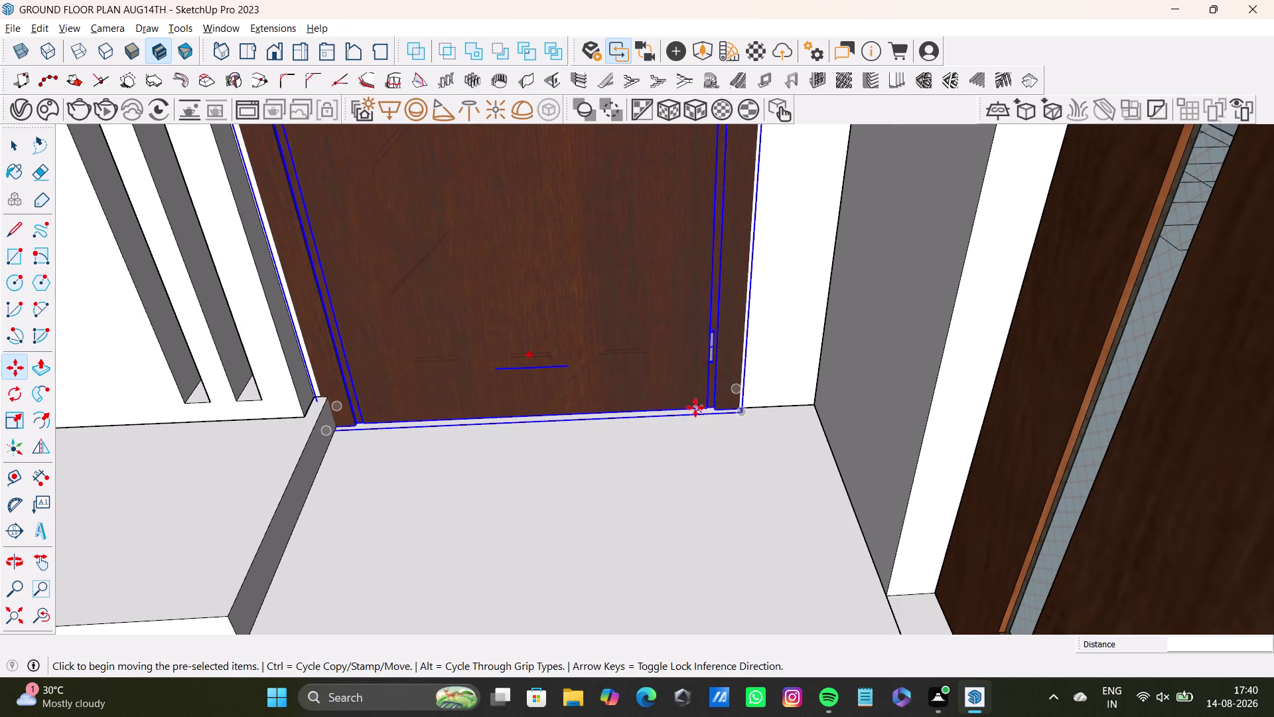
scroll(down, 3)
middle_drag(621, 374, 640, 498)
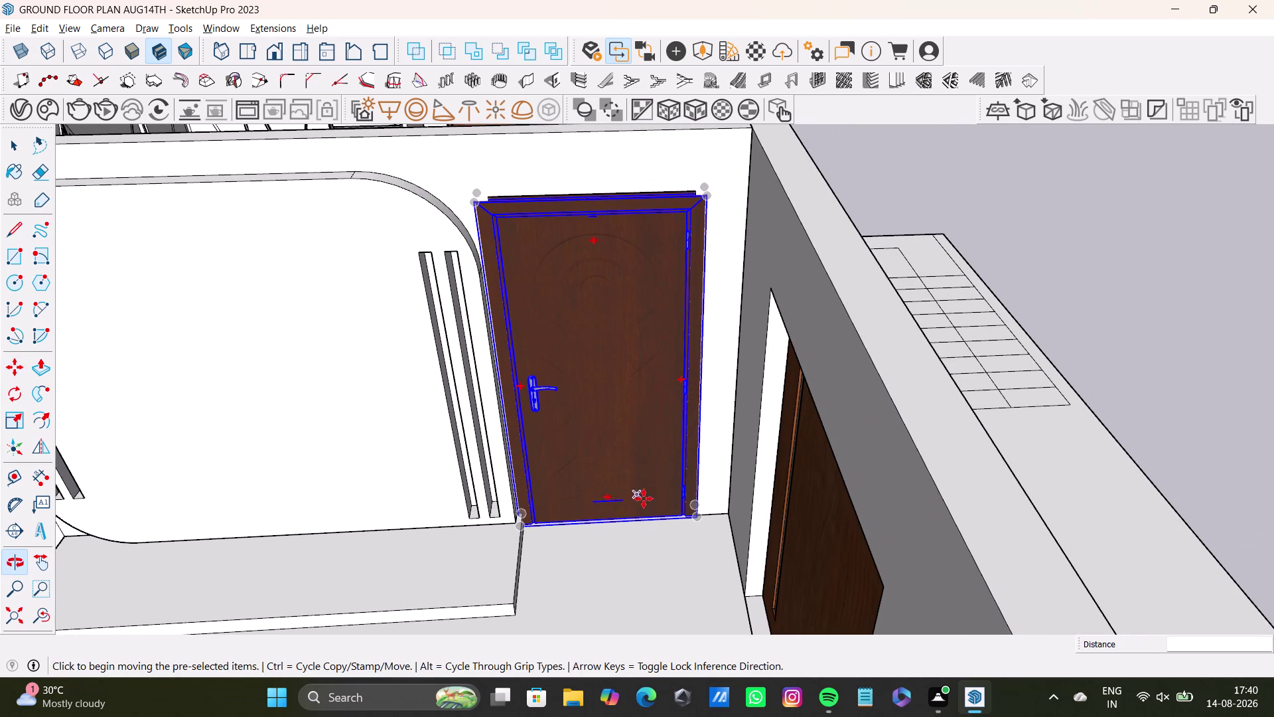
Scale the copied door's height and width grips to fill its doorway, then deselect it.
key(s)
middle_drag(536, 402, 575, 402)
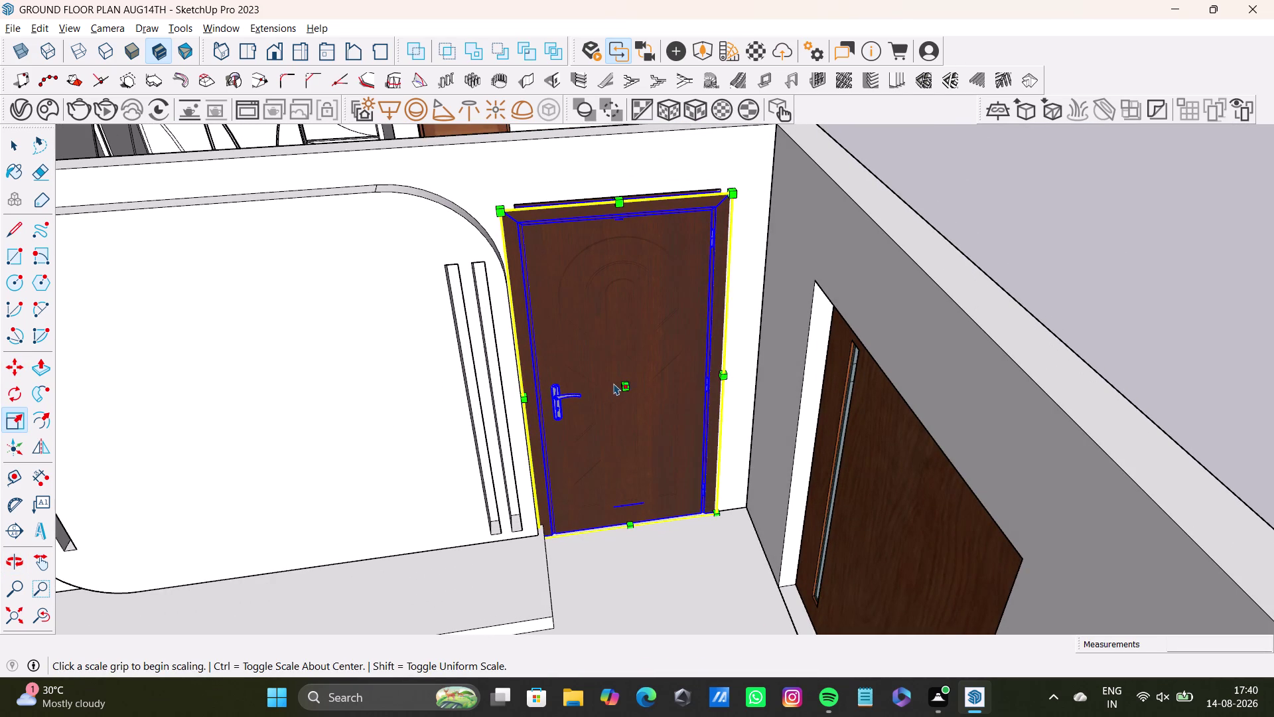
drag(626, 387, 622, 377)
scroll(up, 3)
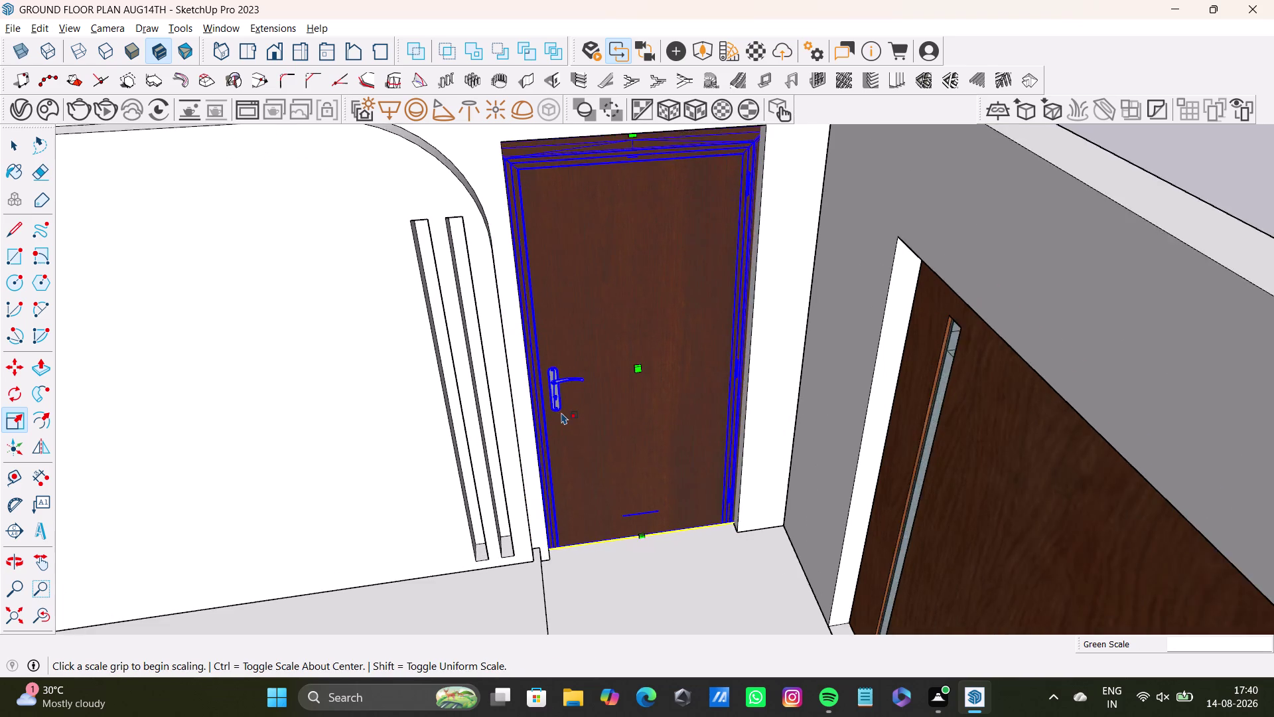
scroll(up, 3)
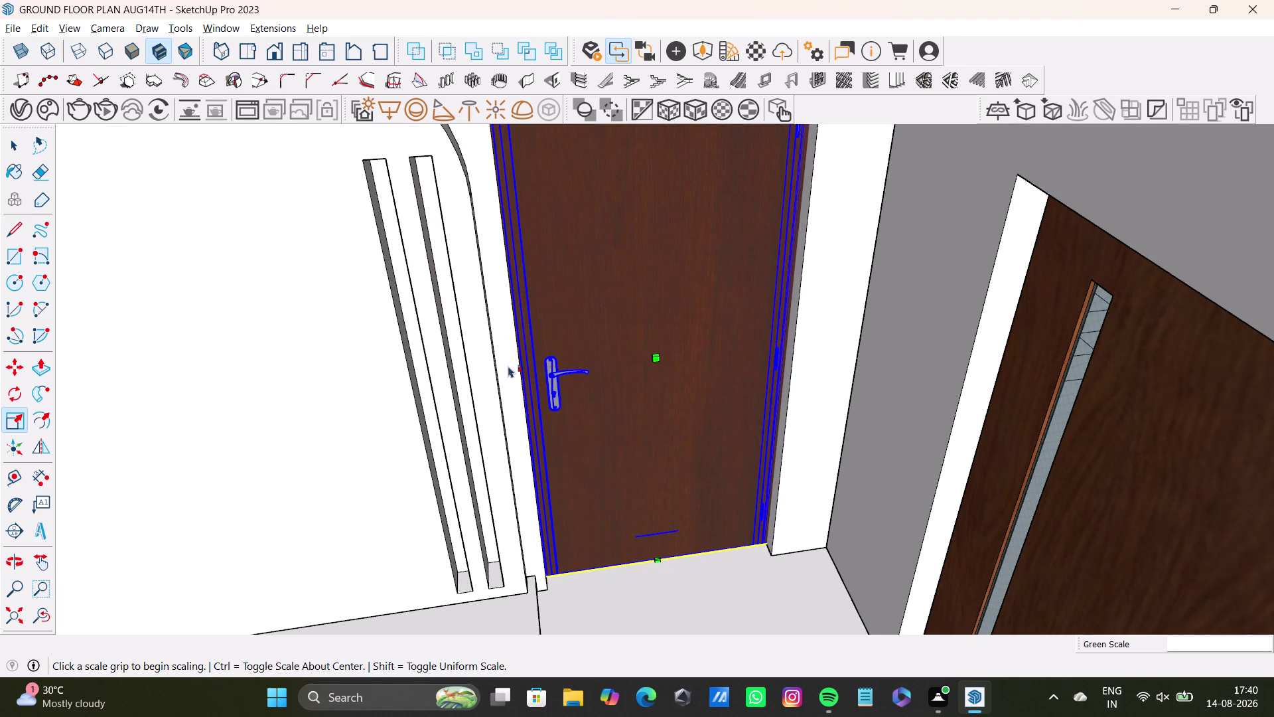
drag(505, 374, 520, 372)
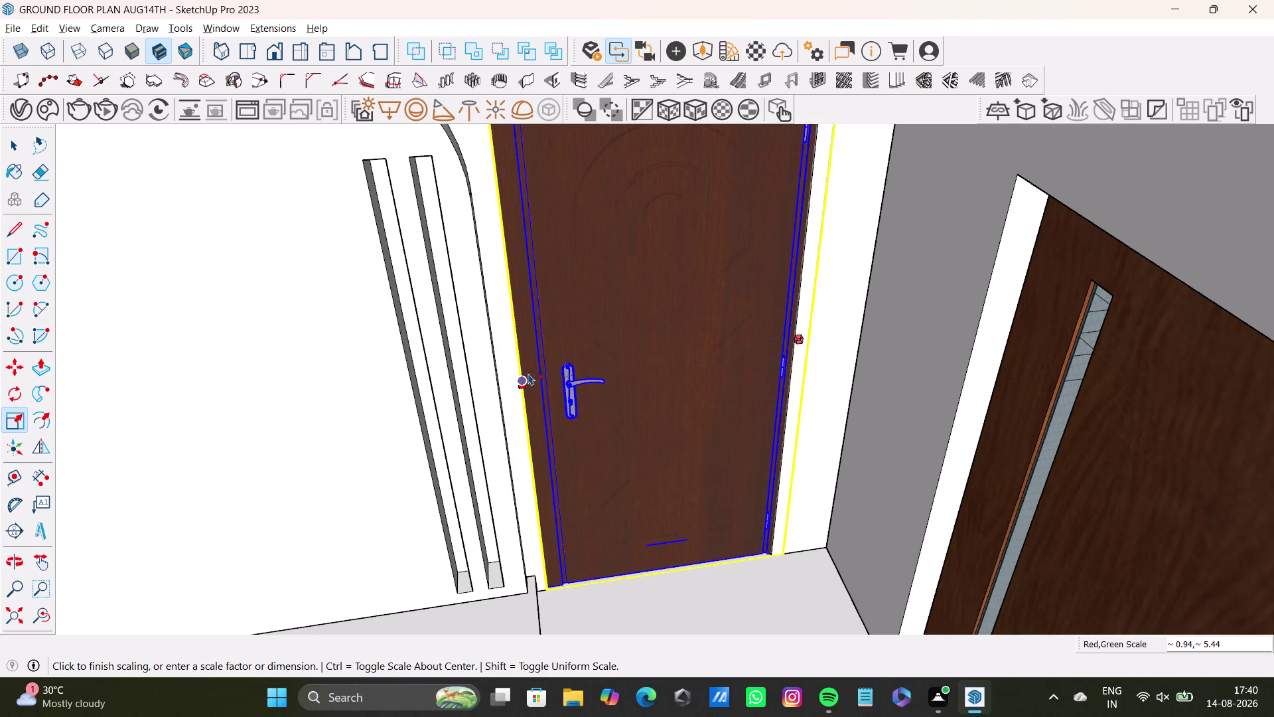
drag(799, 350, 796, 345)
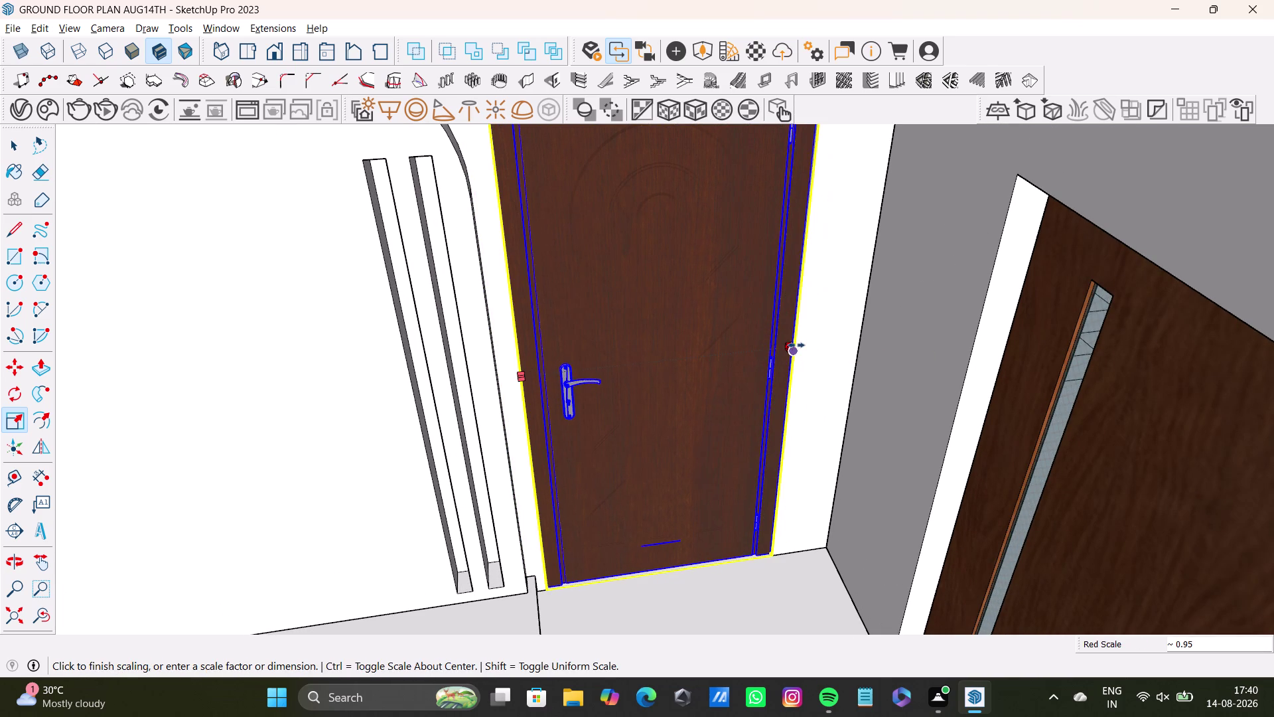
drag(797, 345, 792, 346)
drag(661, 362, 660, 353)
key(space)
scroll(down, 3)
key(space)
click(1086, 226)
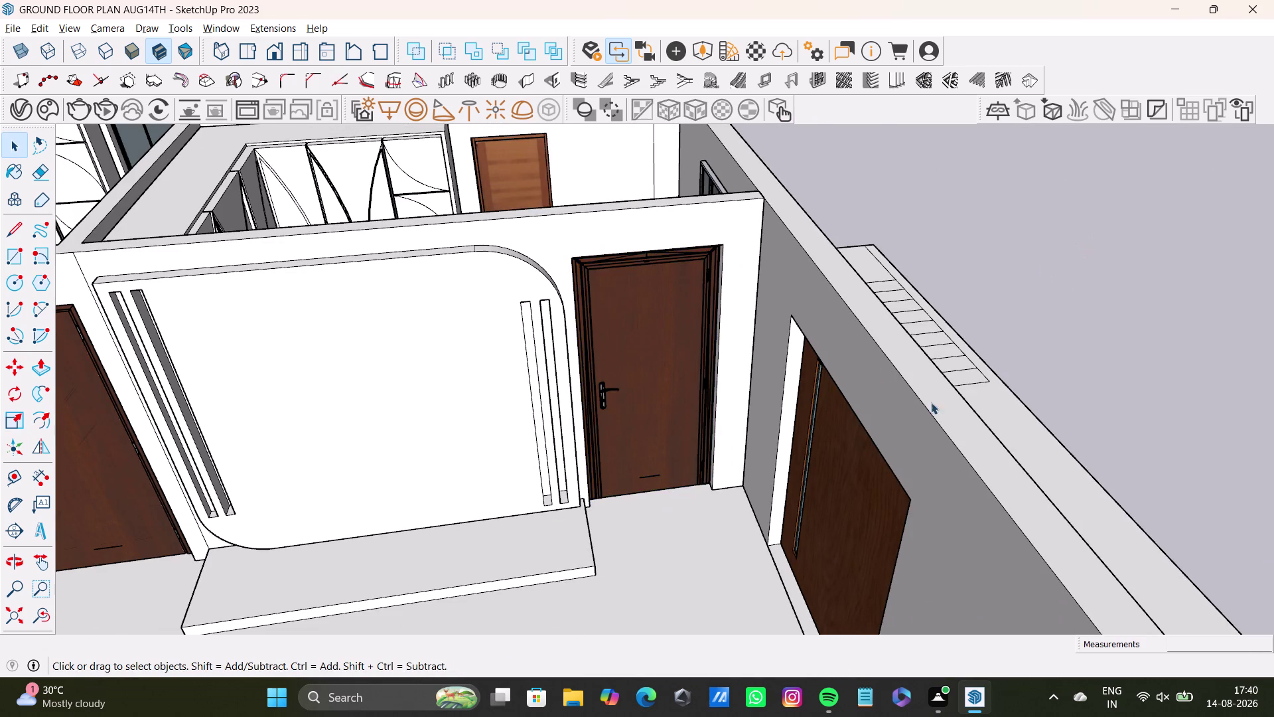
Orbit around the house to locate the door floating outside.
scroll(down, 3)
middle_drag(818, 444, 753, 427)
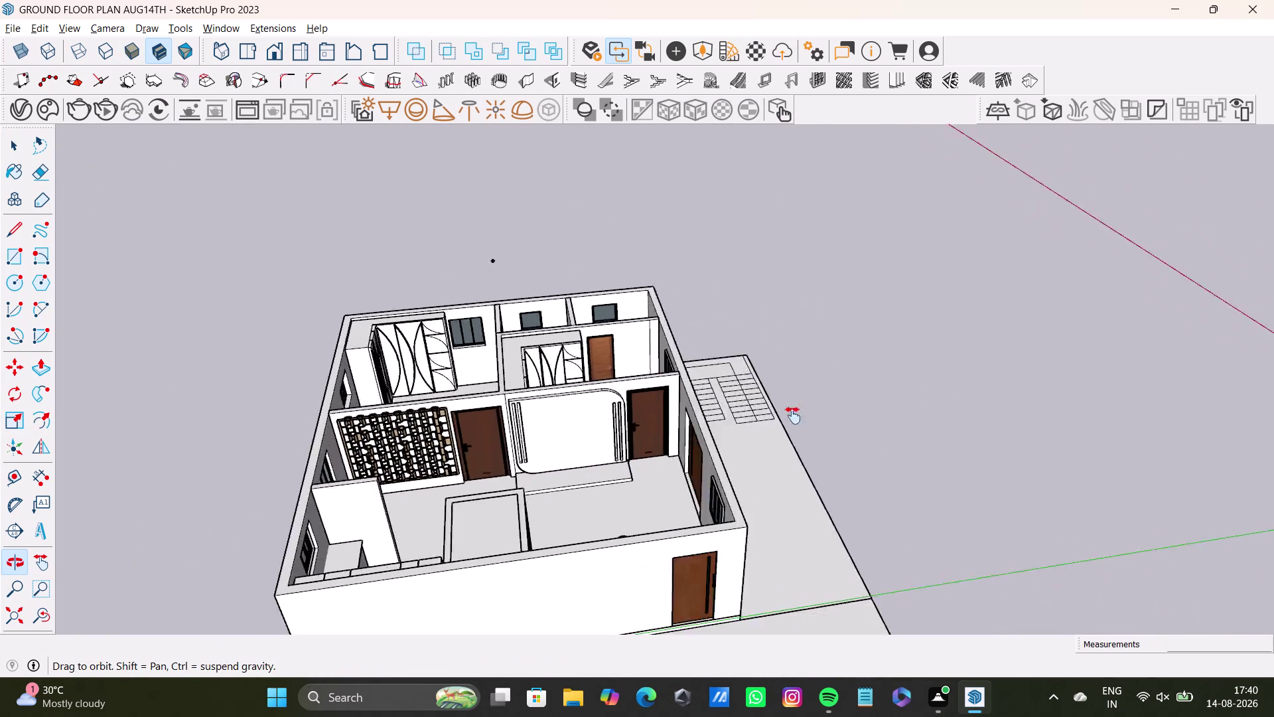
middle_drag(753, 427, 852, 397)
middle_drag(866, 441, 499, 426)
middle_drag(544, 415, 263, 394)
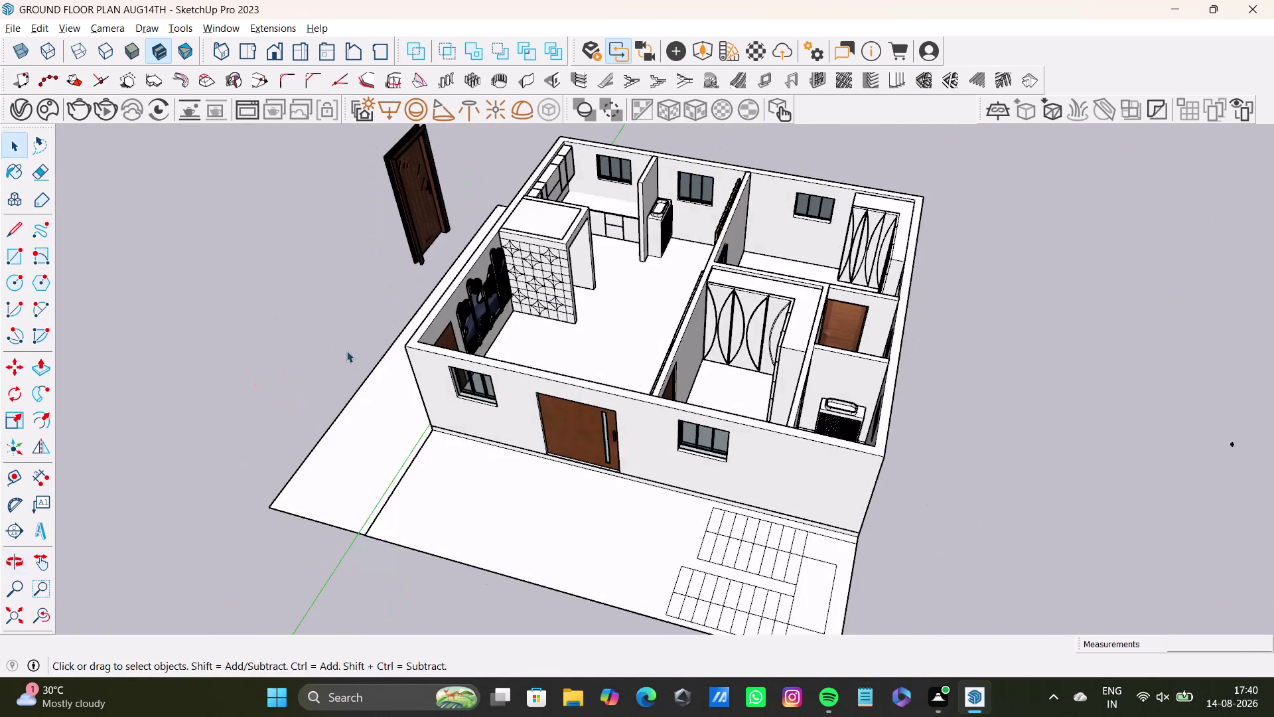
middle_drag(545, 313, 548, 447)
middle_drag(568, 447, 350, 421)
middle_drag(499, 370, 527, 359)
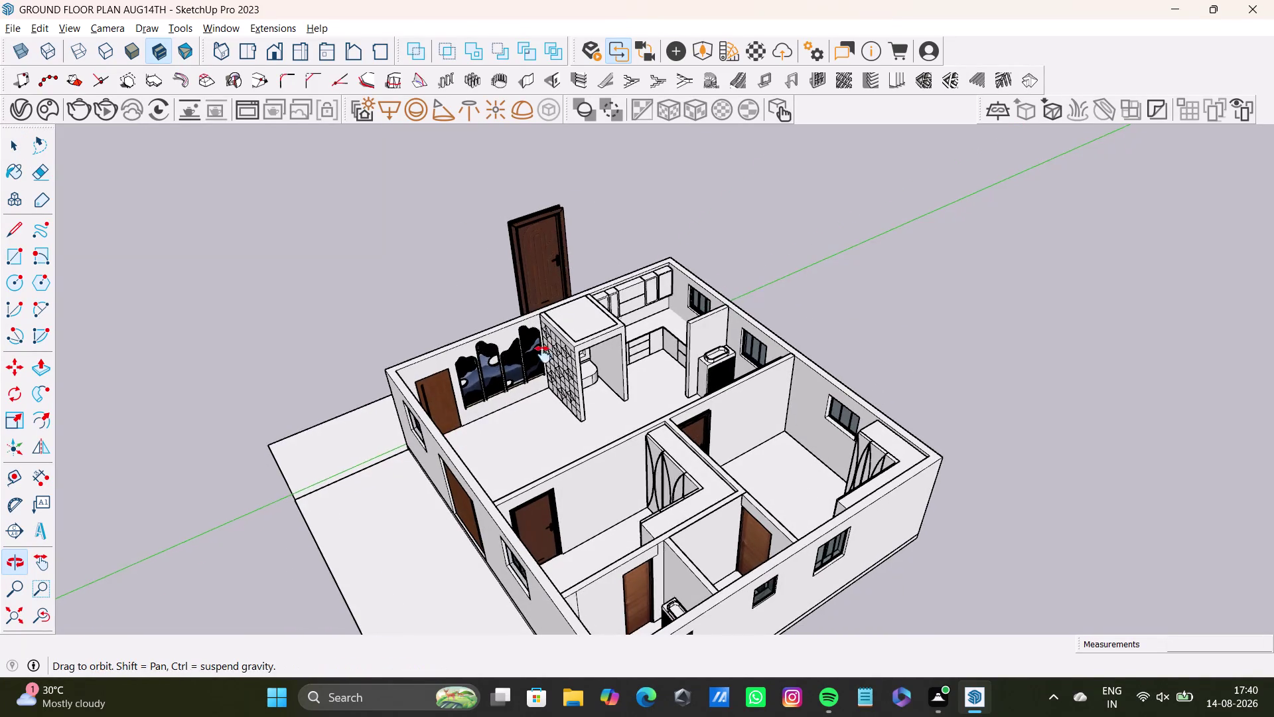
middle_drag(528, 358, 591, 389)
scroll(up, 3)
middle_drag(629, 372, 810, 400)
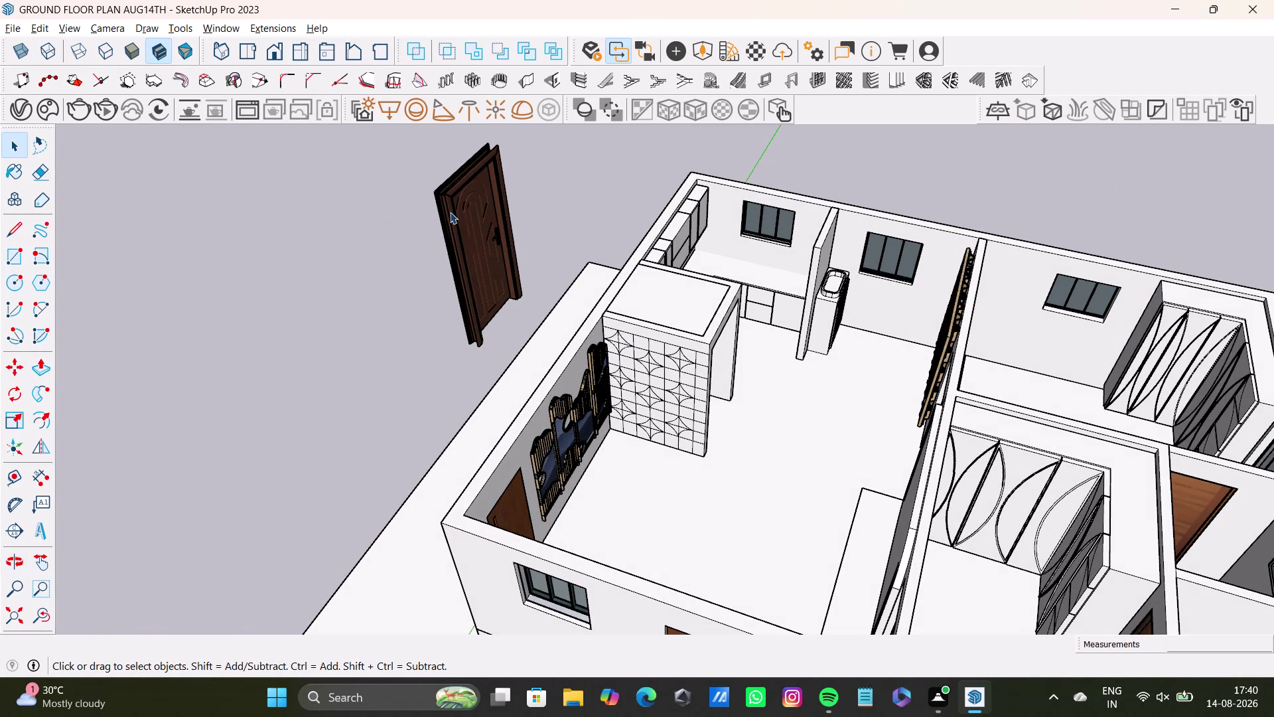
Select the stray floating door and delete it.
click(475, 213)
key(Delete)
click(477, 242)
key(Delete)
Orbit out to view the full floor plan and save the model.
middle_drag(527, 395, 657, 464)
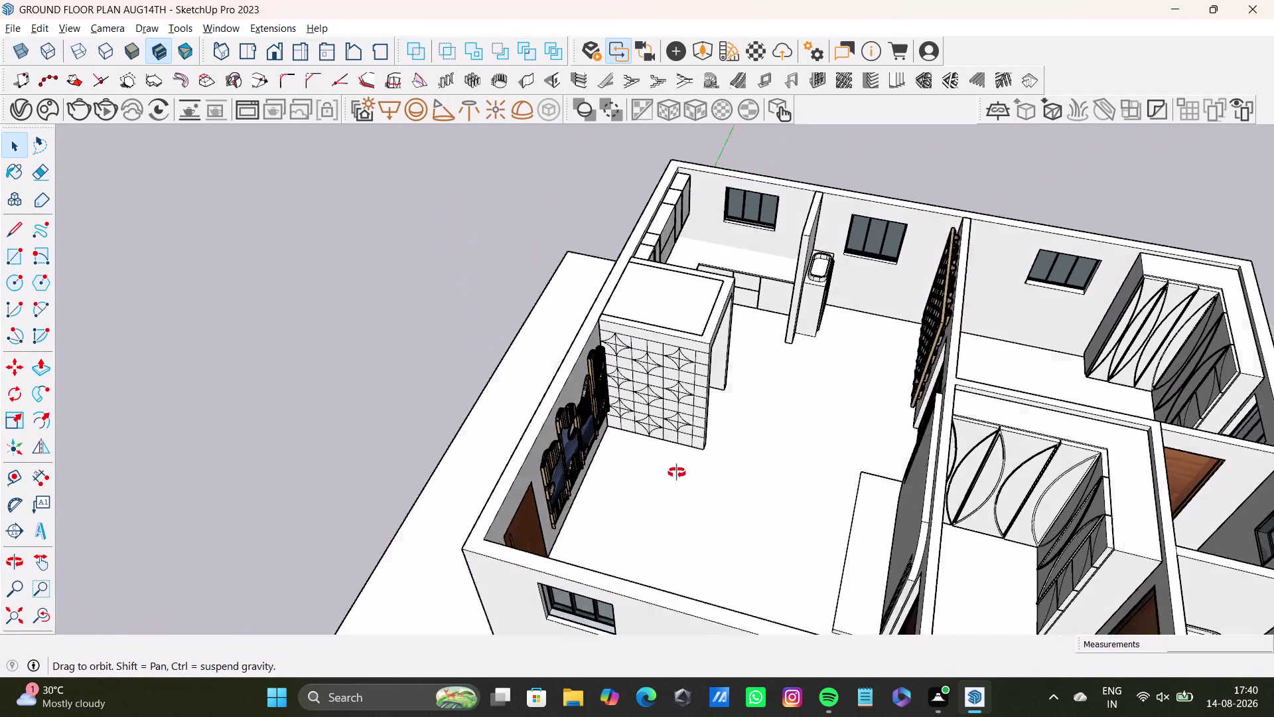
middle_drag(657, 464, 829, 513)
scroll(down, 3)
scroll(up, 3)
middle_drag(816, 406, 631, 438)
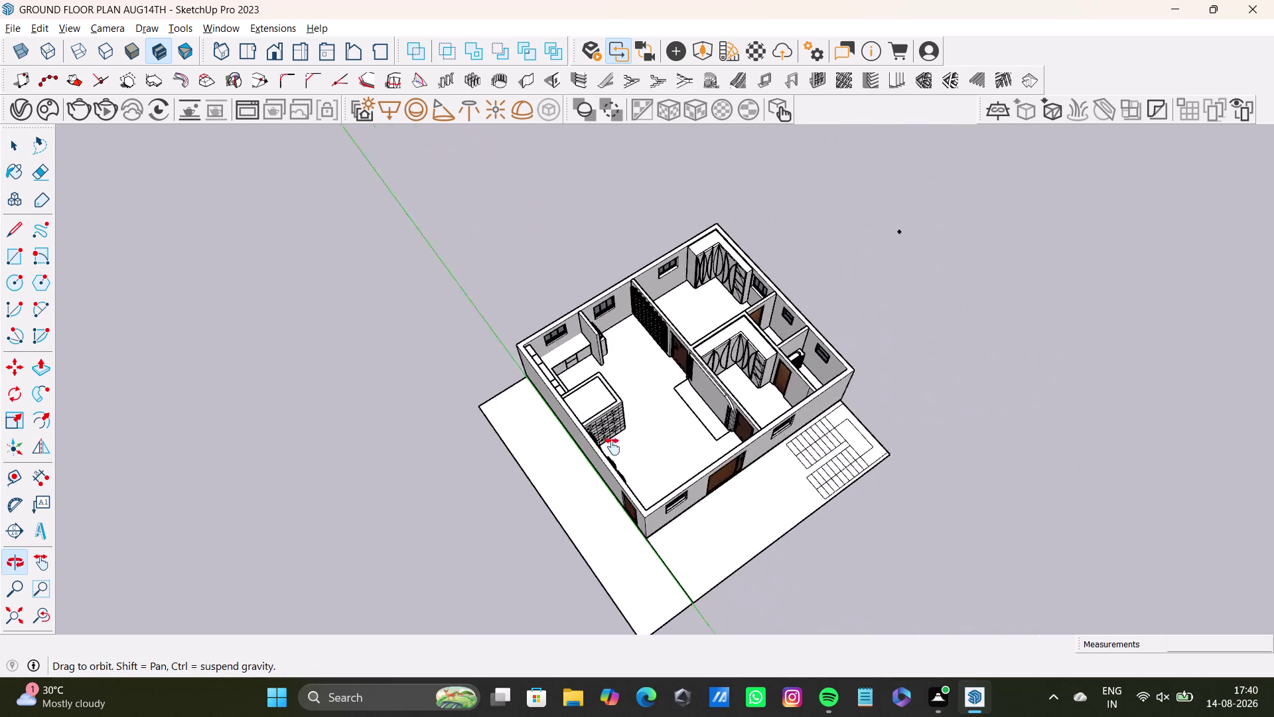
middle_drag(631, 438, 588, 465)
middle_drag(580, 471, 837, 397)
scroll(up, 3)
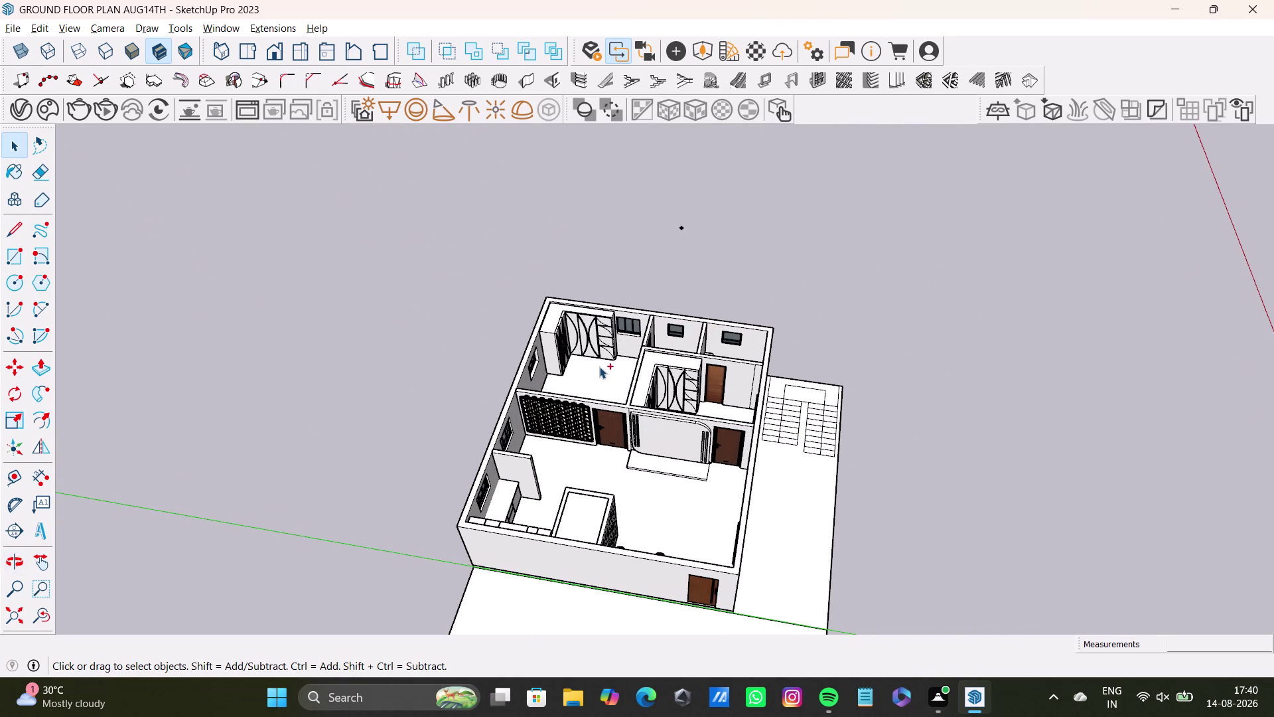
key(ctrl+s)
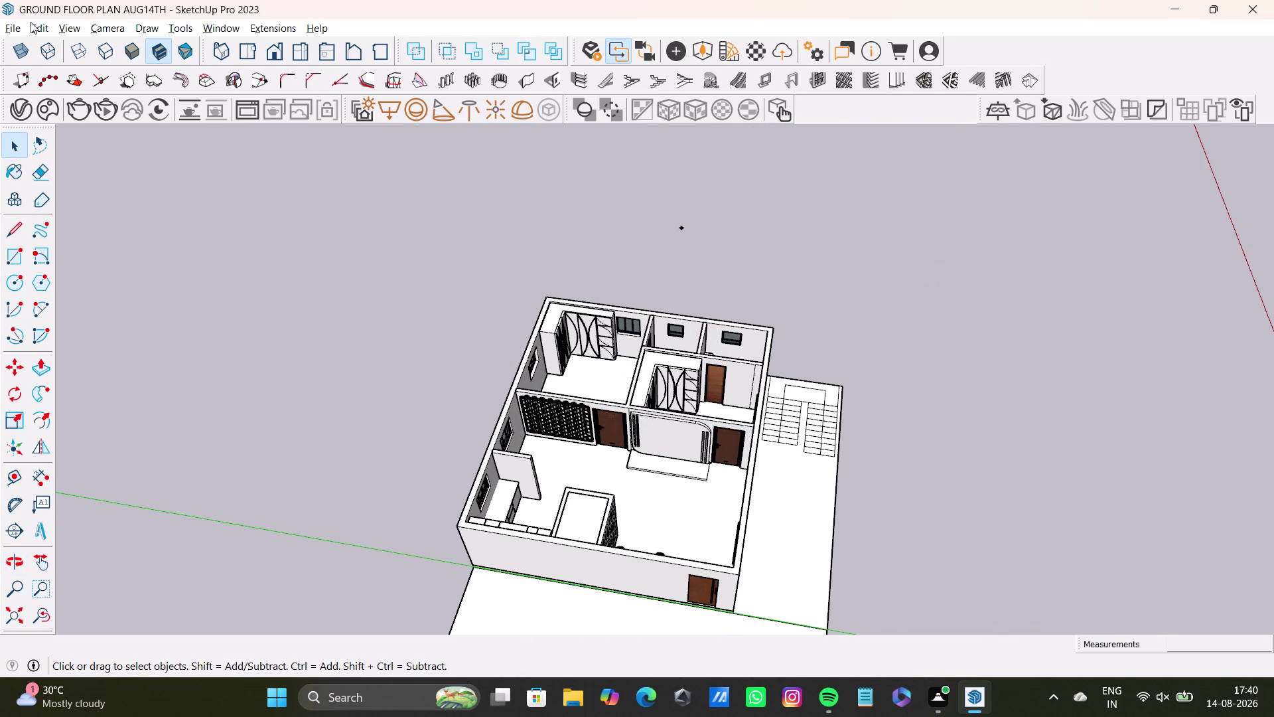